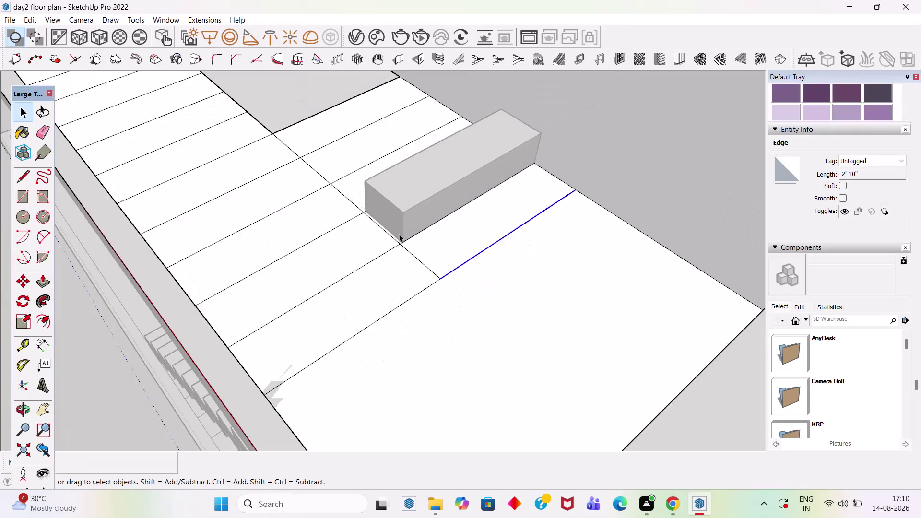
Select the whole block group sitting on the slab.
key(Escape)
click(420, 212)
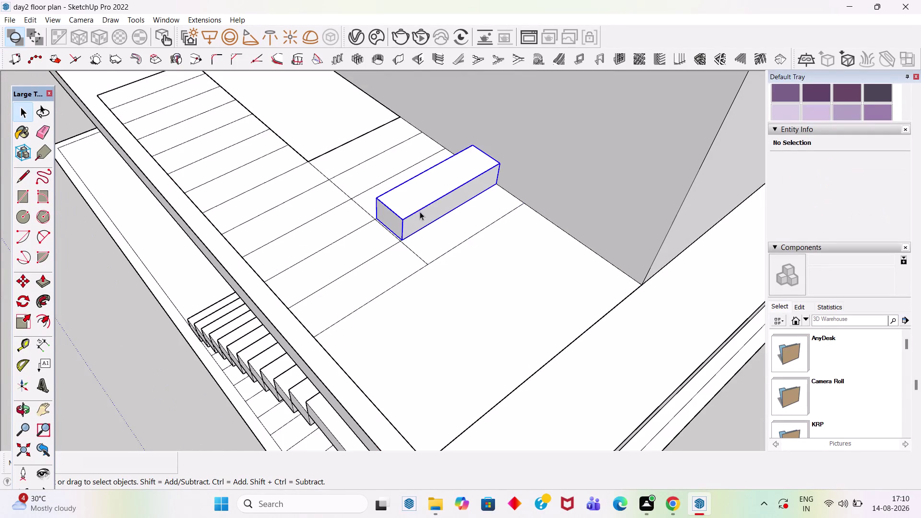
scroll(up, 3)
scroll(down, 3)
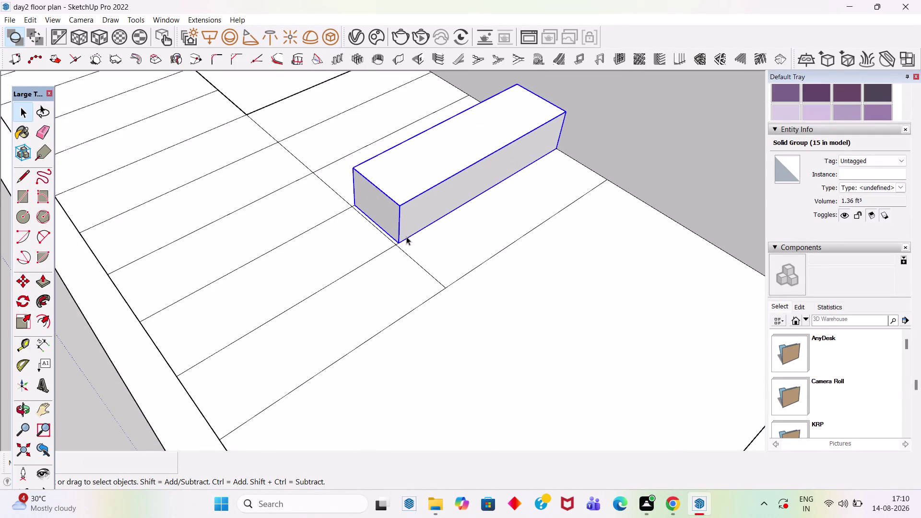
double_click(710, 99)
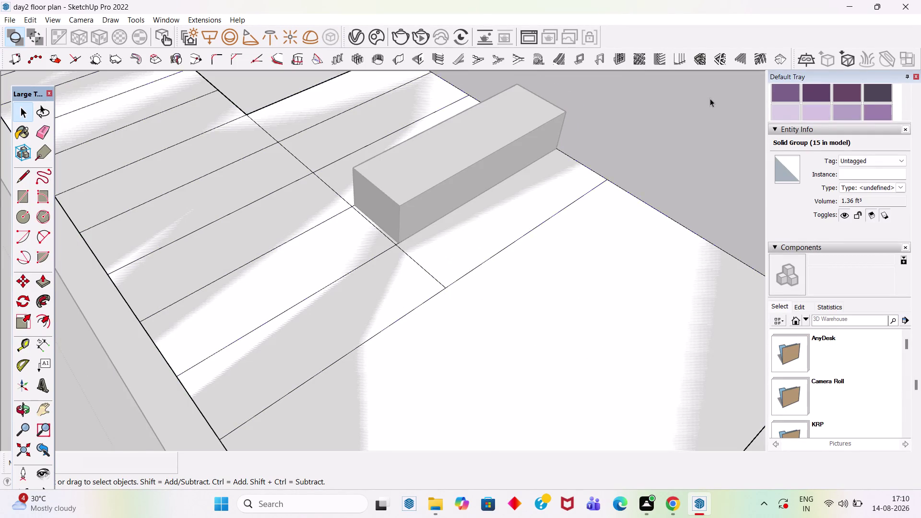
scroll(up, 3)
Draw an edge from the block's corner to the top of the stairs.
key(l)
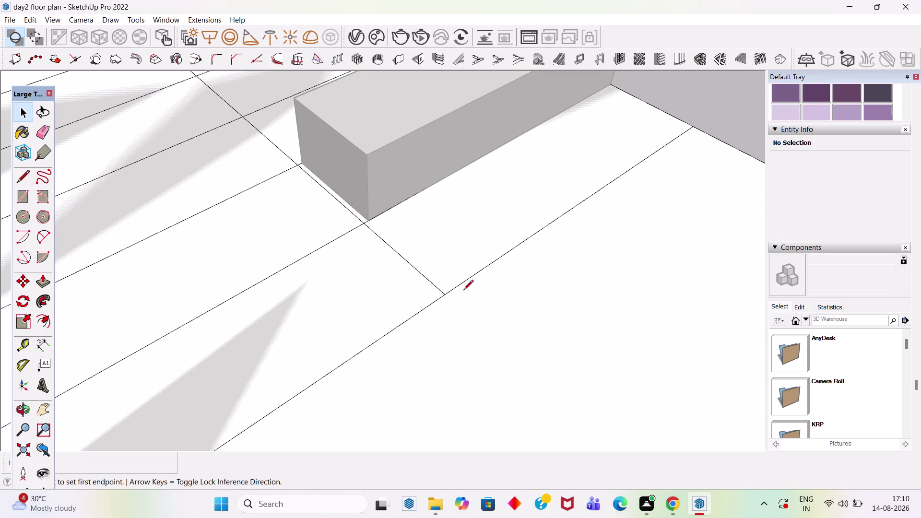
drag(370, 220, 374, 225)
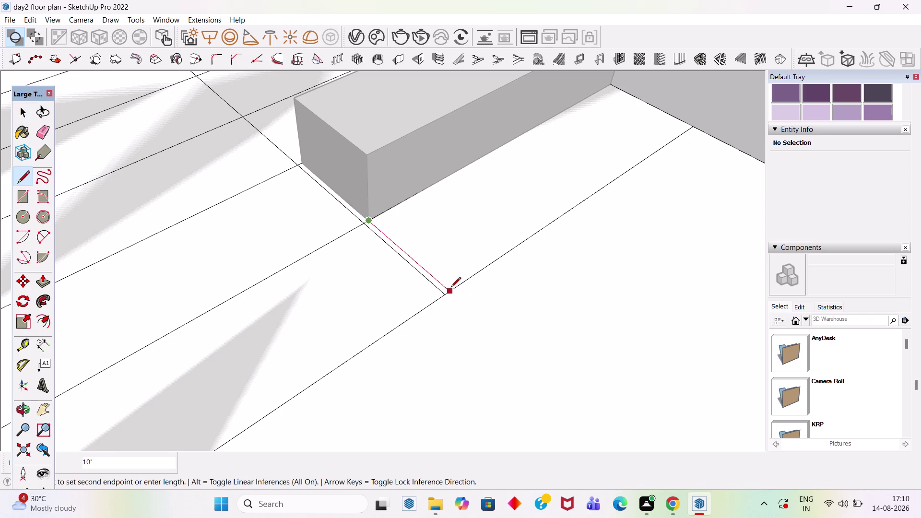
click(451, 288)
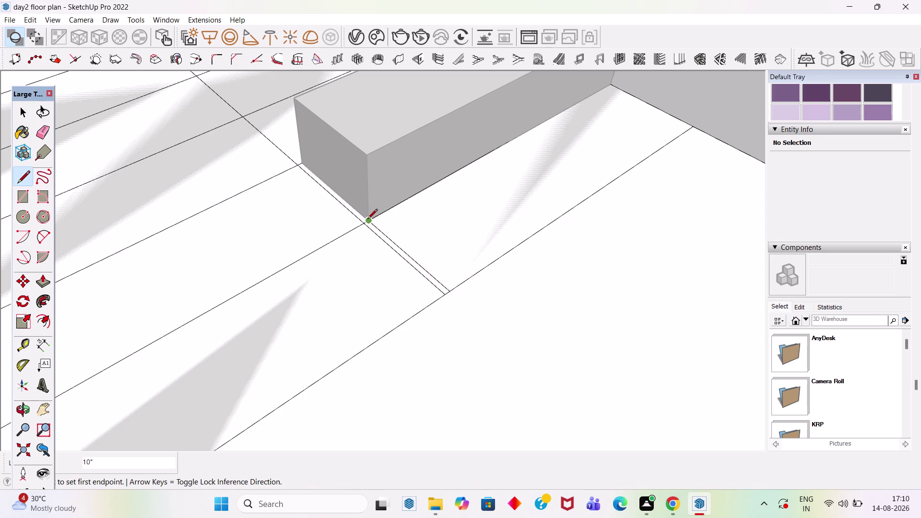
drag(368, 219, 381, 226)
scroll(down, 3)
scroll(down, 3)
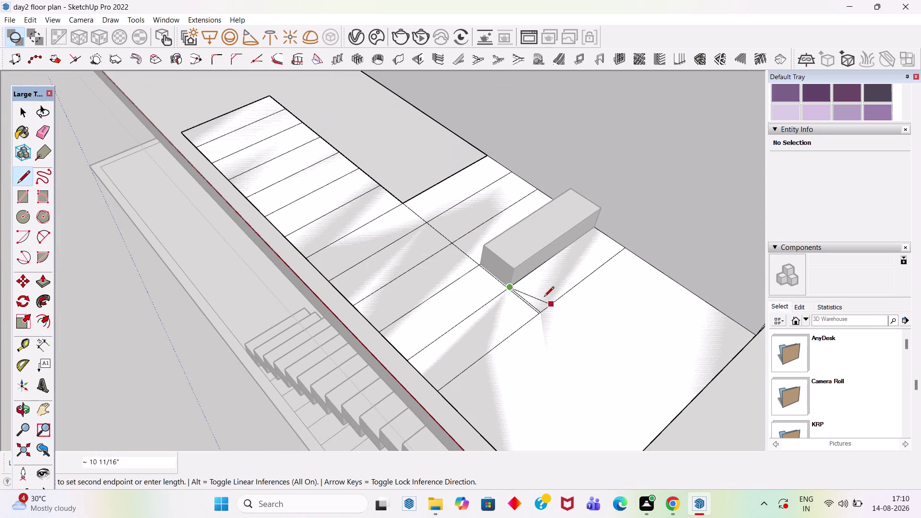
scroll(up, 3)
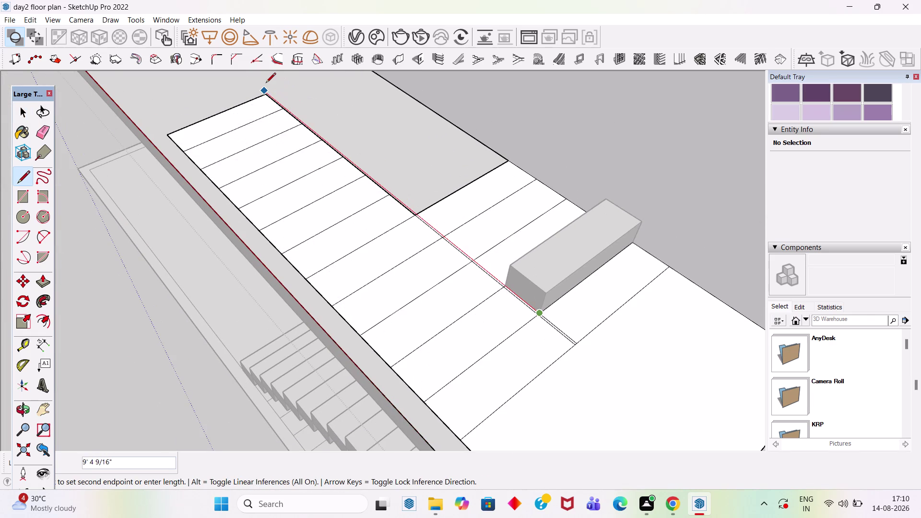
click(265, 83)
key(Escape)
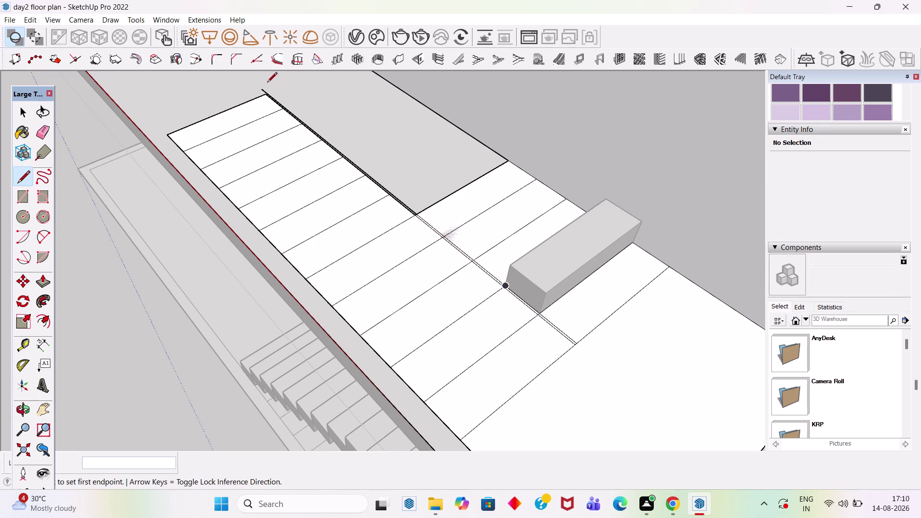
scroll(down, 3)
scroll(up, 3)
key(space)
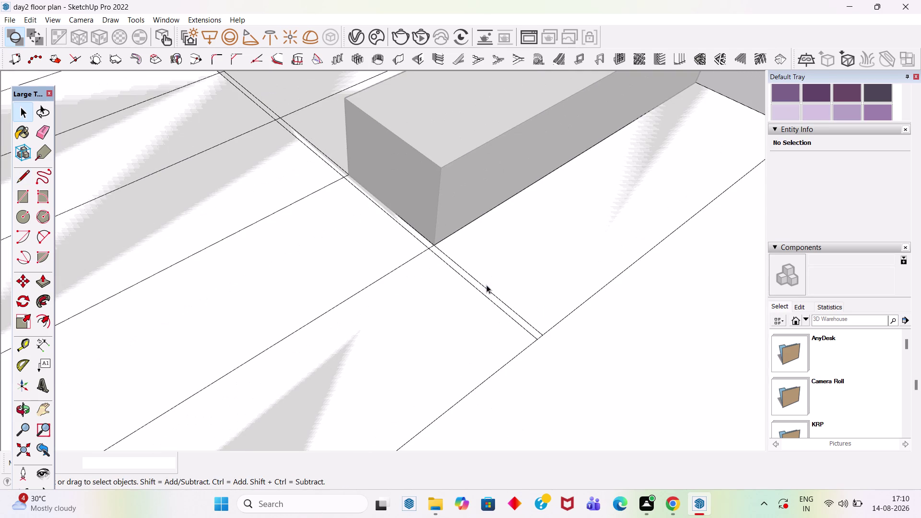
Erase the doubled edge and leftover edges around the block corner.
key(e)
click(508, 314)
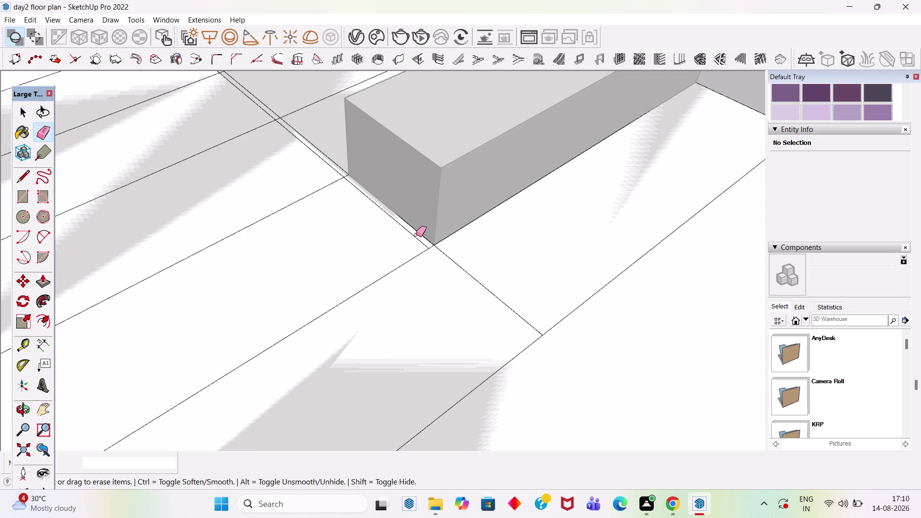
click(415, 236)
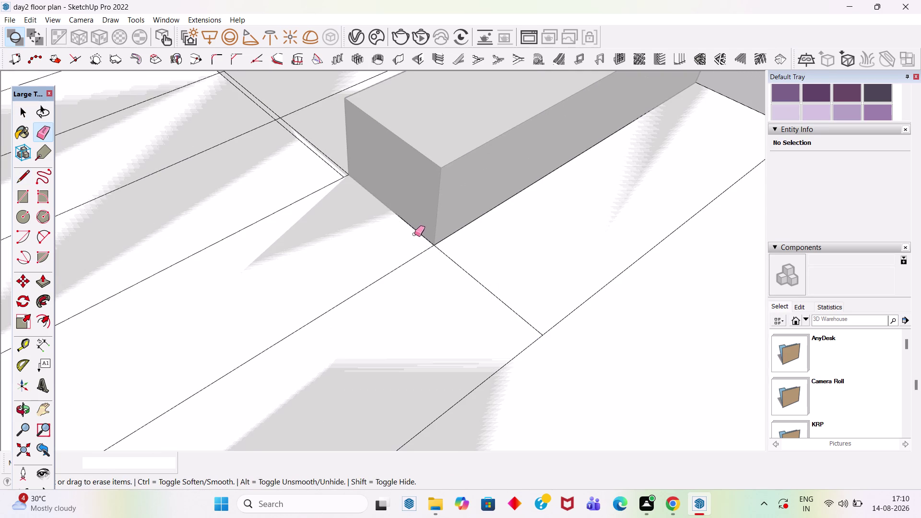
click(324, 161)
scroll(down, 3)
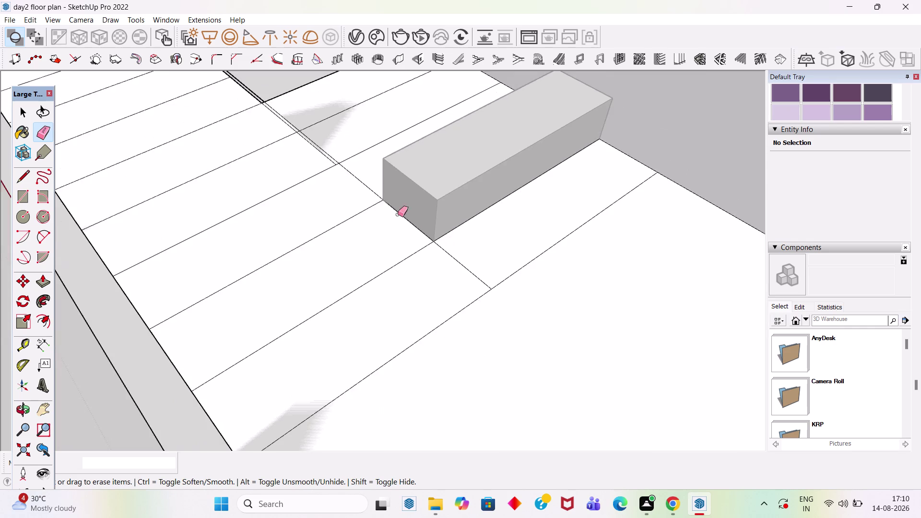
scroll(up, 3)
Erase the duplicate edge running along the stair side.
click(332, 164)
scroll(down, 3)
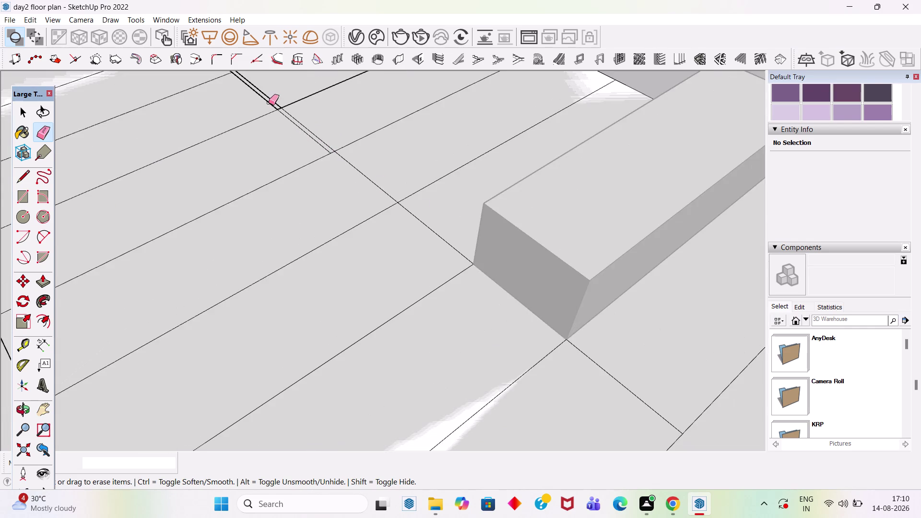
scroll(up, 3)
click(345, 164)
scroll(down, 3)
scroll(up, 3)
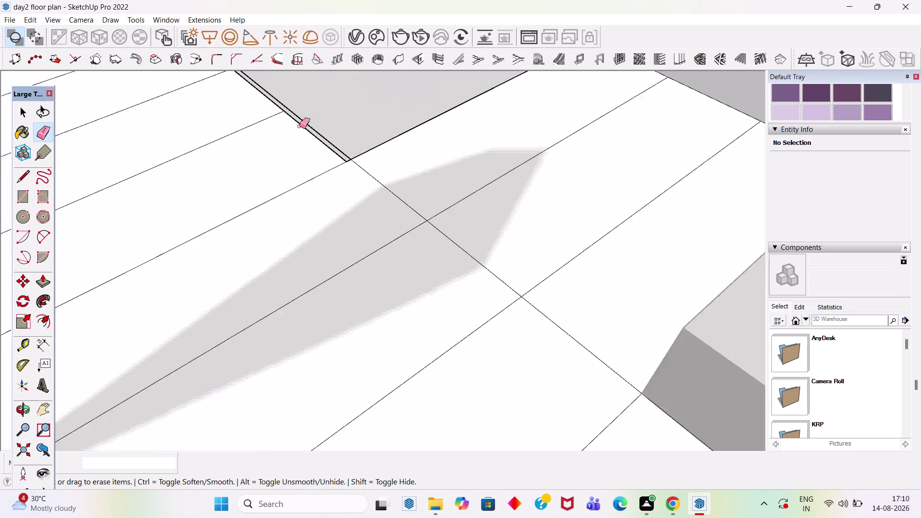
scroll(up, 3)
click(315, 136)
scroll(down, 3)
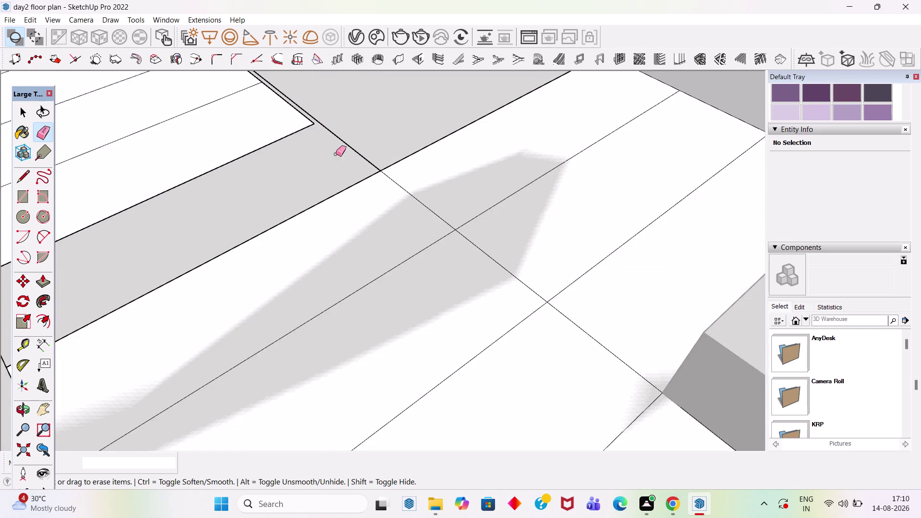
scroll(up, 3)
click(305, 112)
scroll(down, 3)
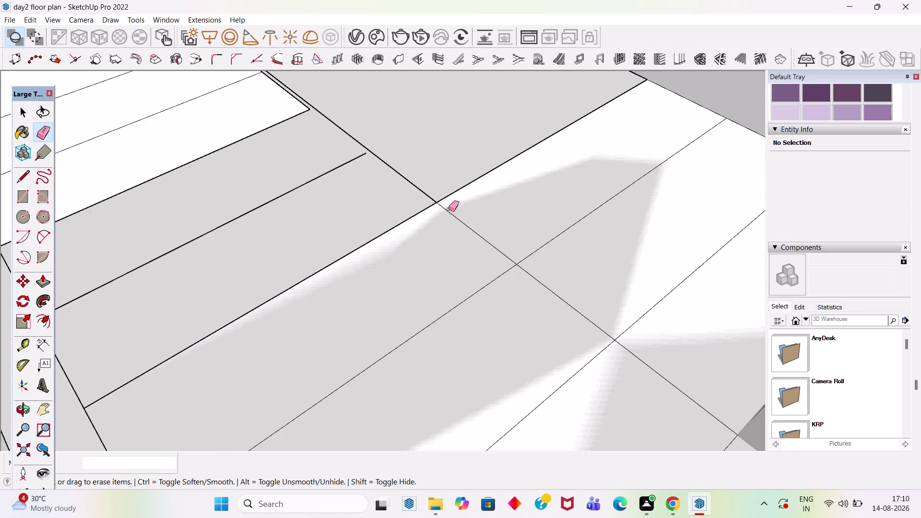
scroll(up, 3)
click(304, 98)
scroll(down, 3)
scroll(up, 3)
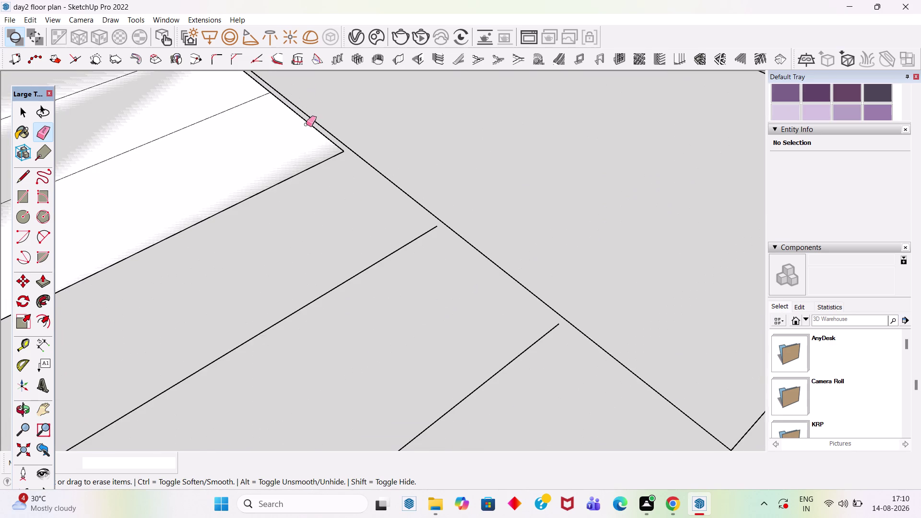
click(309, 123)
Erase the remaining short stray edges at the stair corner and top.
scroll(down, 3)
scroll(down, 3)
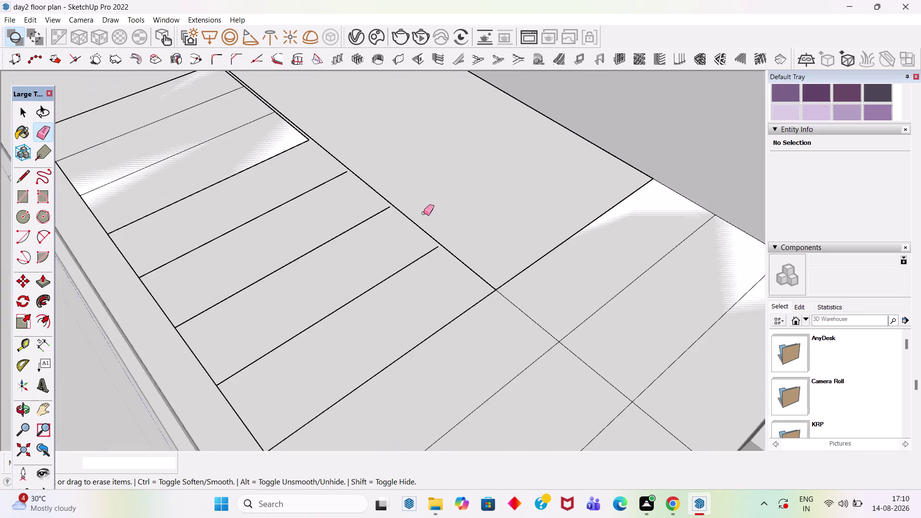
scroll(down, 3)
scroll(up, 3)
click(379, 181)
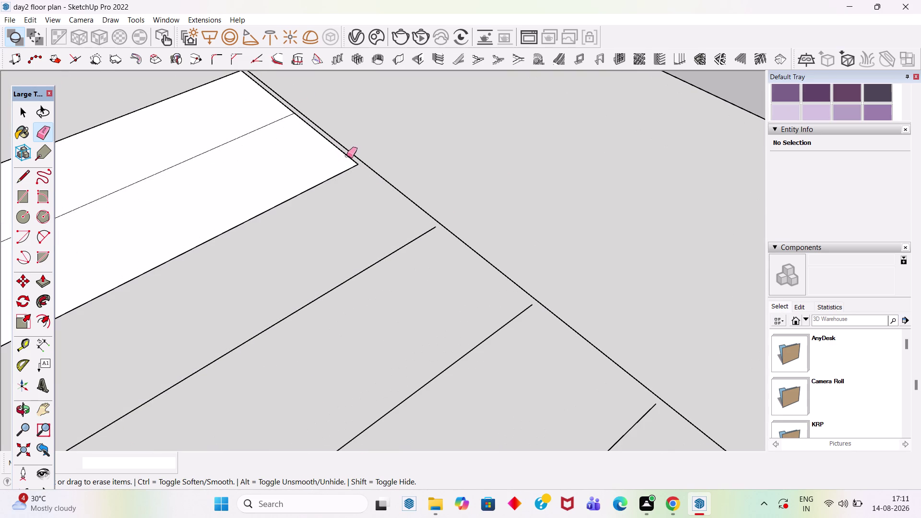
click(344, 153)
click(286, 104)
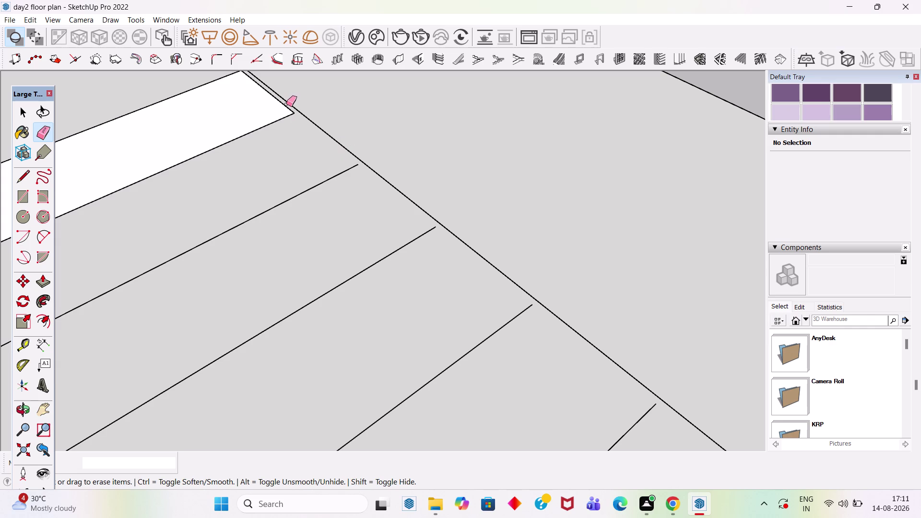
click(286, 106)
key(space)
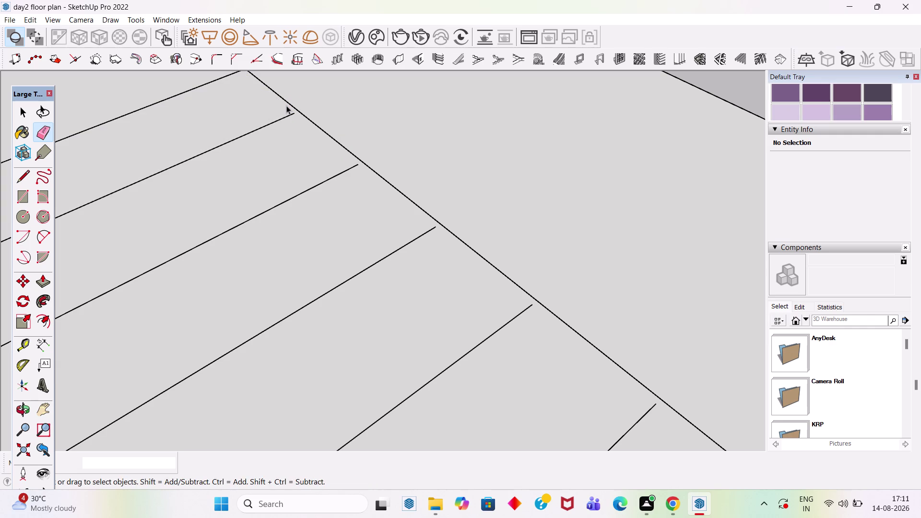
key(l)
scroll(down, 3)
Retrace short edges at three floor-line intersections on the upper slab.
scroll(up, 3)
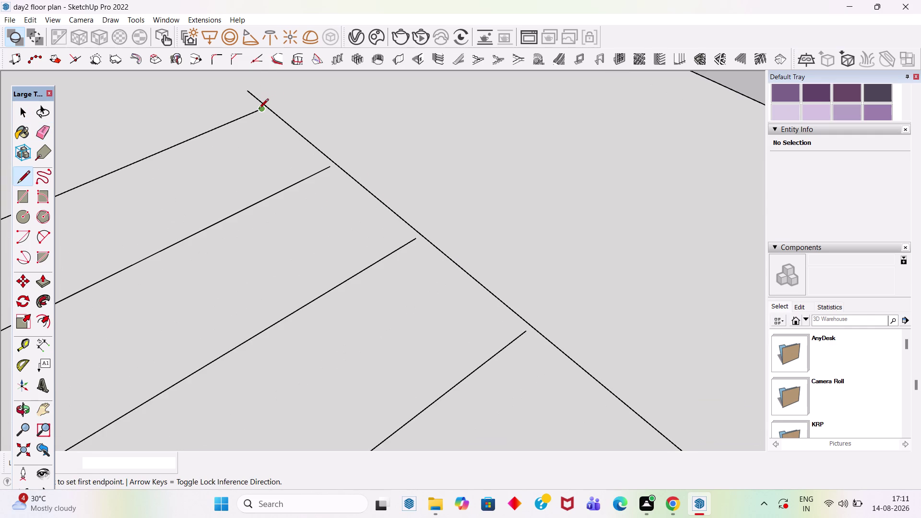
click(258, 109)
click(269, 106)
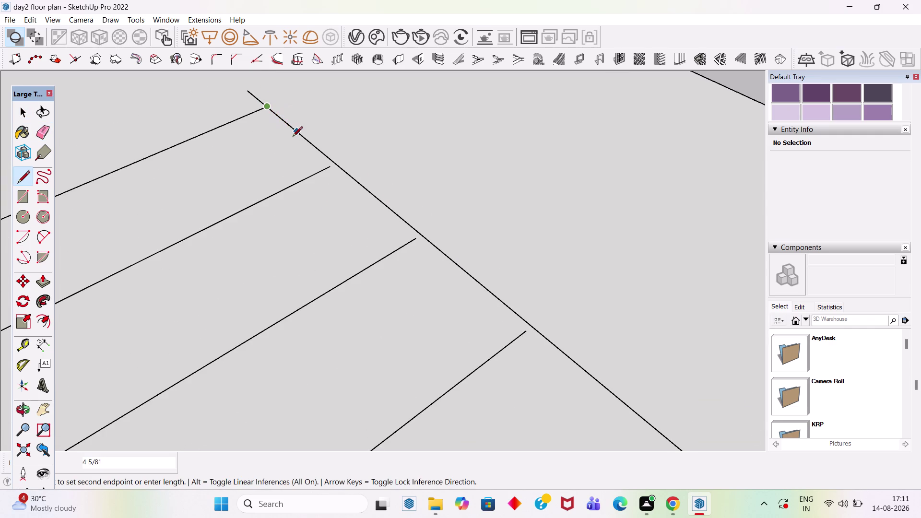
key(Escape)
scroll(up, 3)
scroll(up, 3)
click(339, 164)
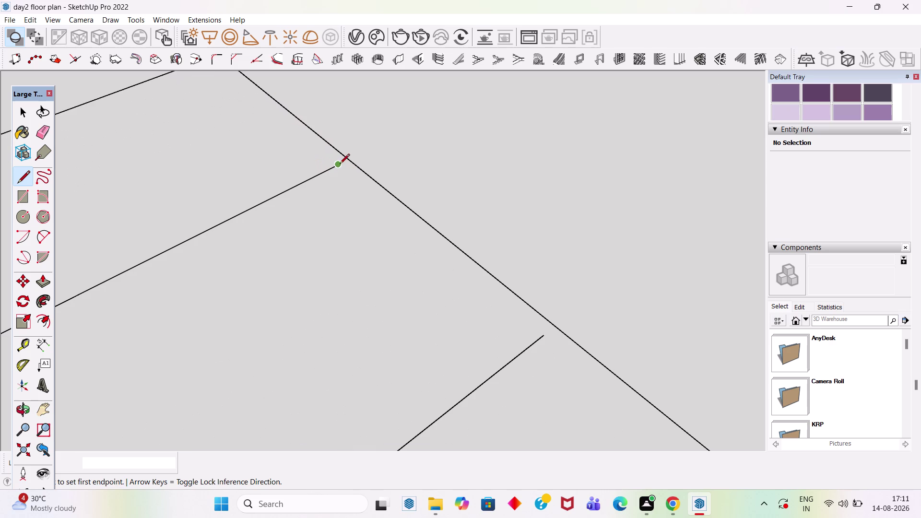
click(348, 160)
key(Escape)
scroll(down, 3)
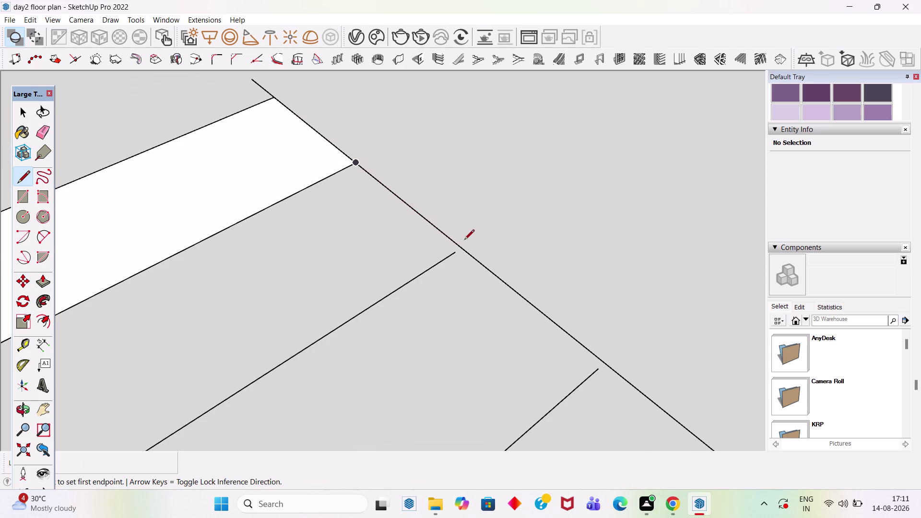
scroll(up, 3)
click(454, 254)
click(464, 246)
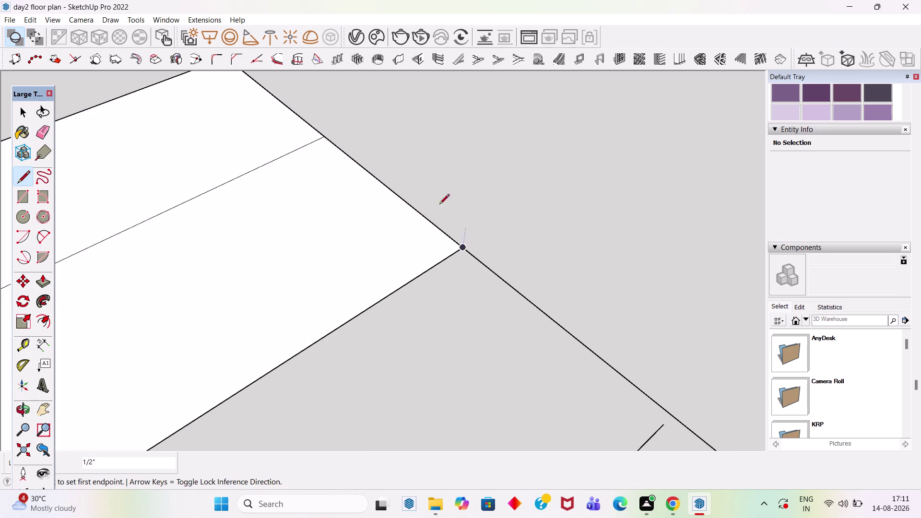
scroll(down, 3)
key(Escape)
scroll(up, 3)
Retrace short edges at the lower and stair-side intersections.
click(534, 302)
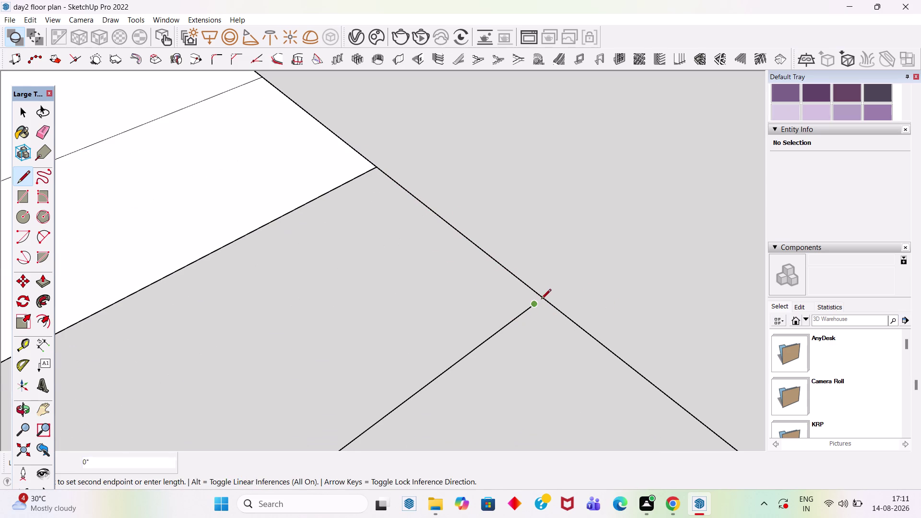
click(545, 297)
scroll(down, 3)
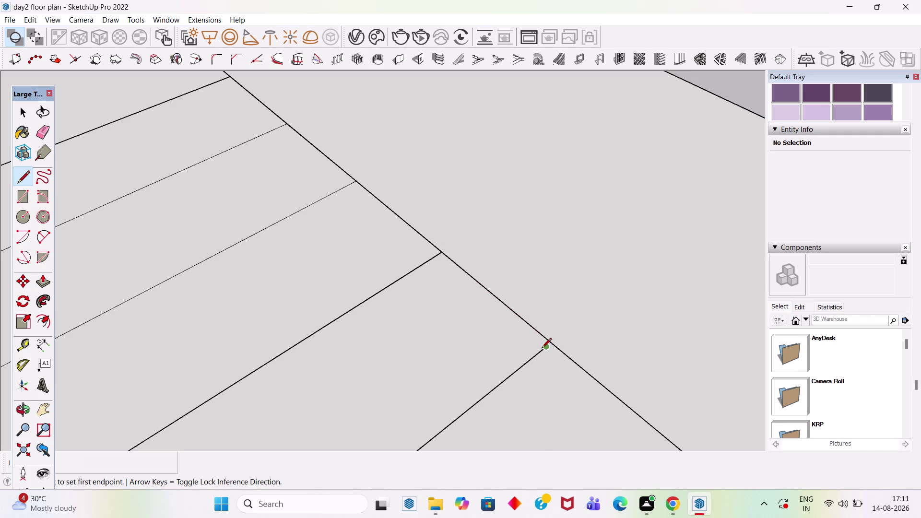
click(544, 348)
click(552, 342)
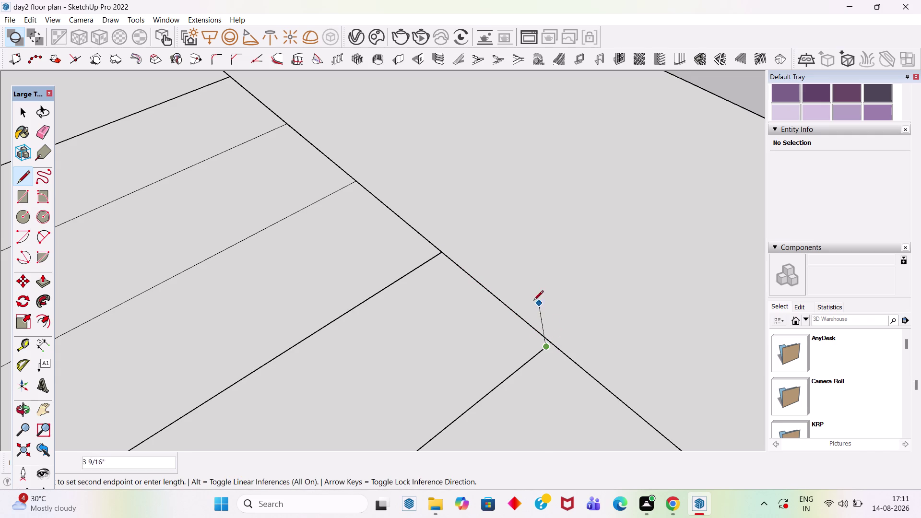
scroll(down, 3)
scroll(up, 3)
click(557, 325)
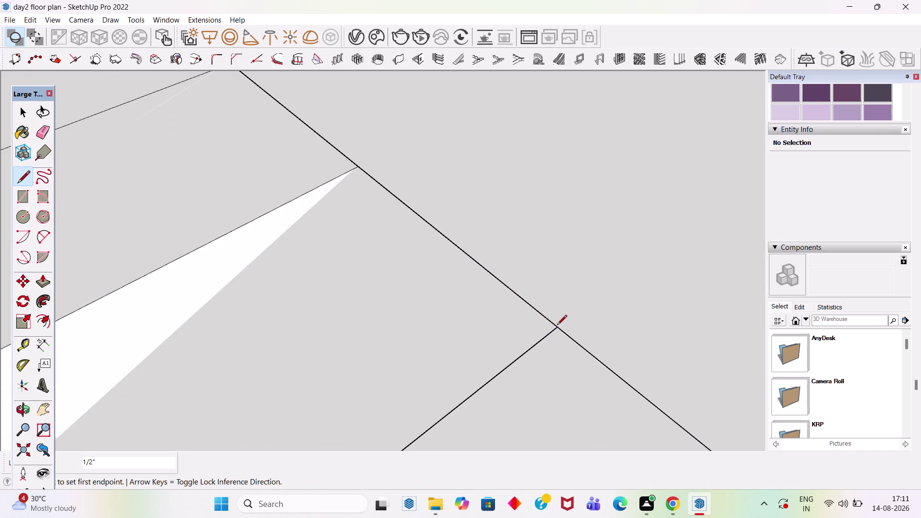
scroll(down, 3)
scroll(up, 3)
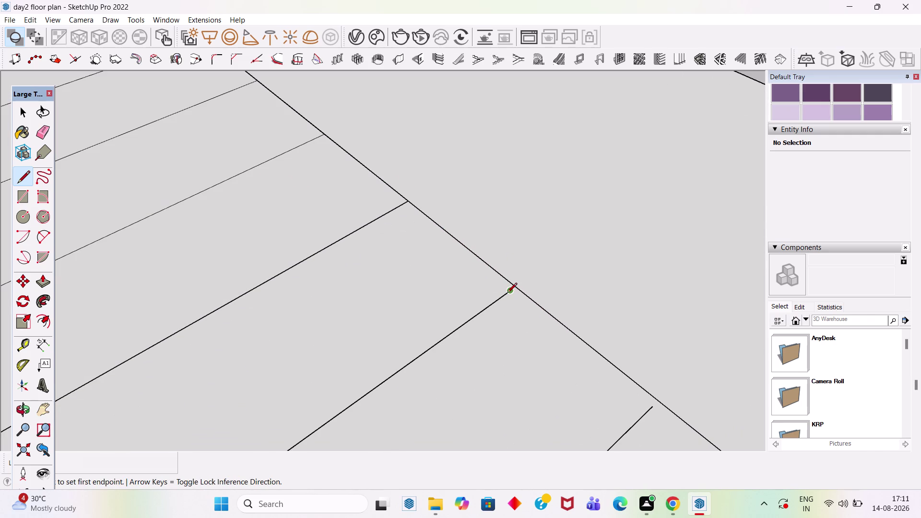
Draw the final edges along the slab boundary to complete the opening outline.
click(509, 291)
scroll(up, 3)
click(514, 285)
scroll(down, 3)
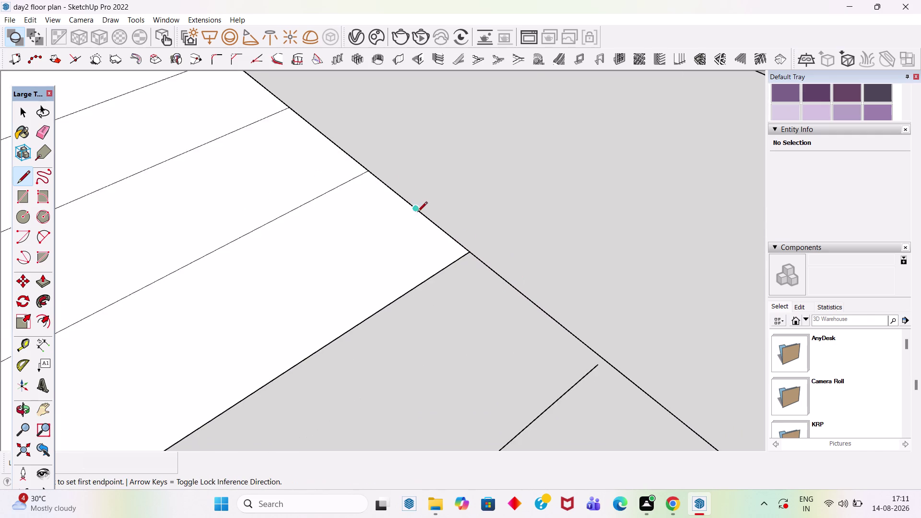
scroll(down, 3)
scroll(up, 3)
scroll(up, 3)
click(519, 288)
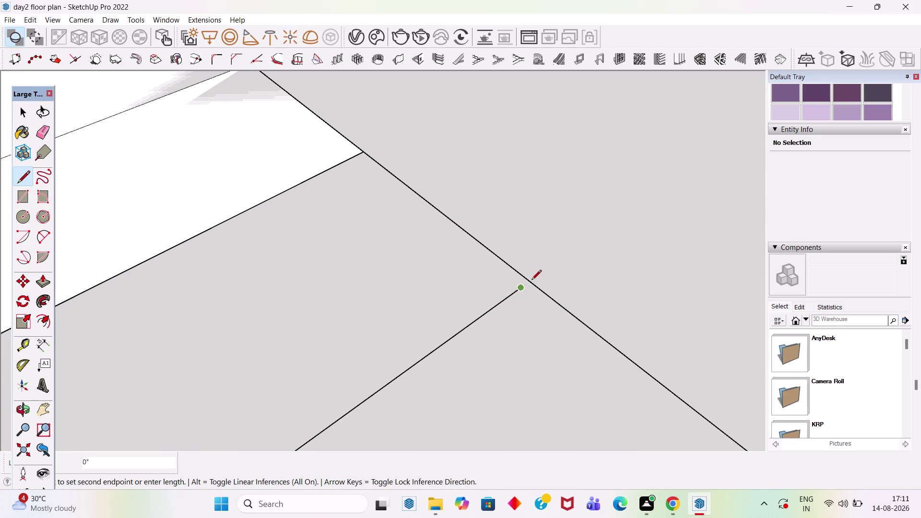
click(530, 280)
scroll(down, 3)
key(Escape)
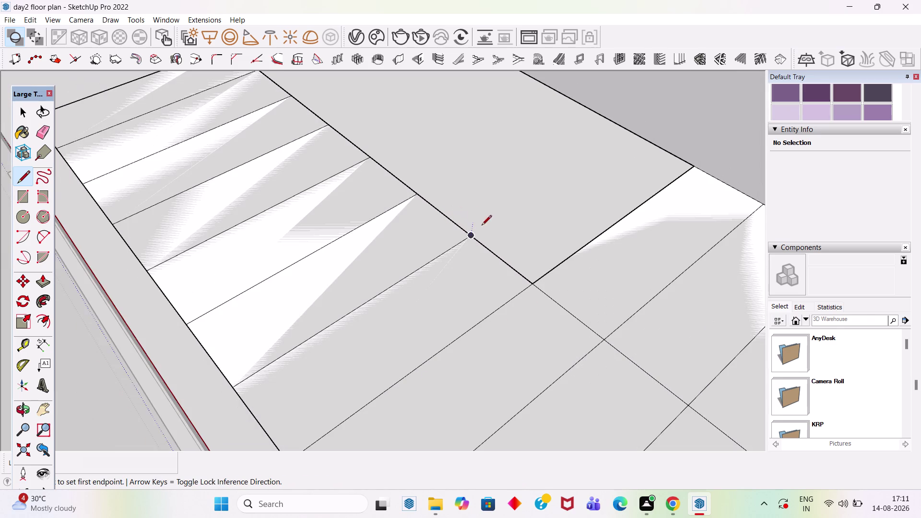
key(Escape)
scroll(down, 3)
key(Escape)
key(Escape)
key(Escape)
key(Escape)
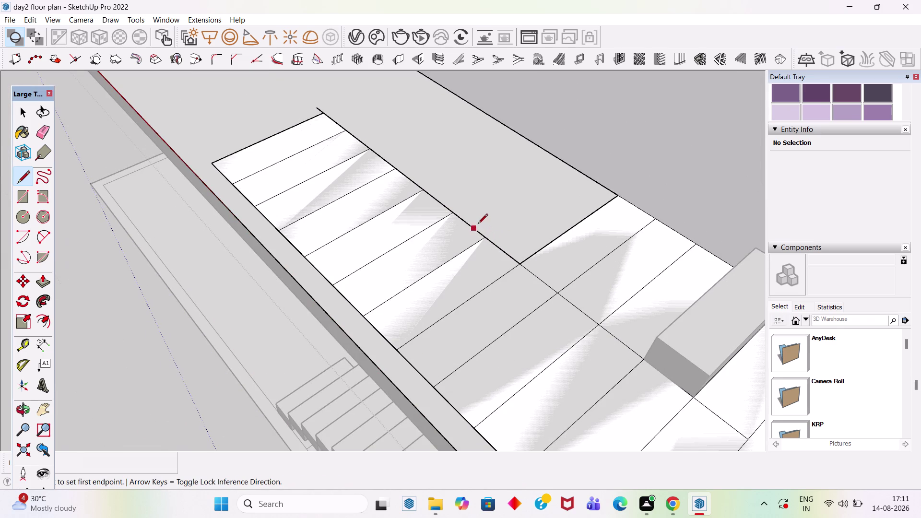
key(e)
scroll(up, 3)
Erase the stray edge at the upper slab's corner beside the stair opening.
click(318, 120)
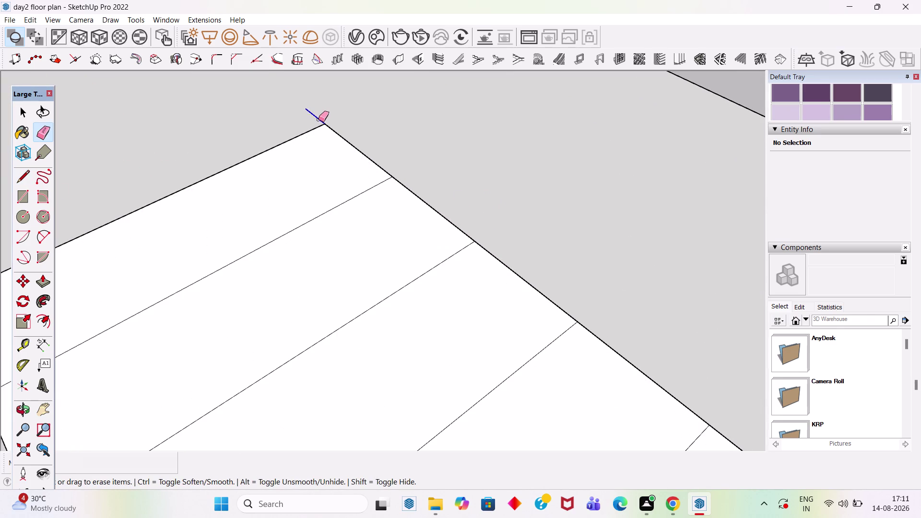
scroll(down, 3)
key(space)
scroll(up, 3)
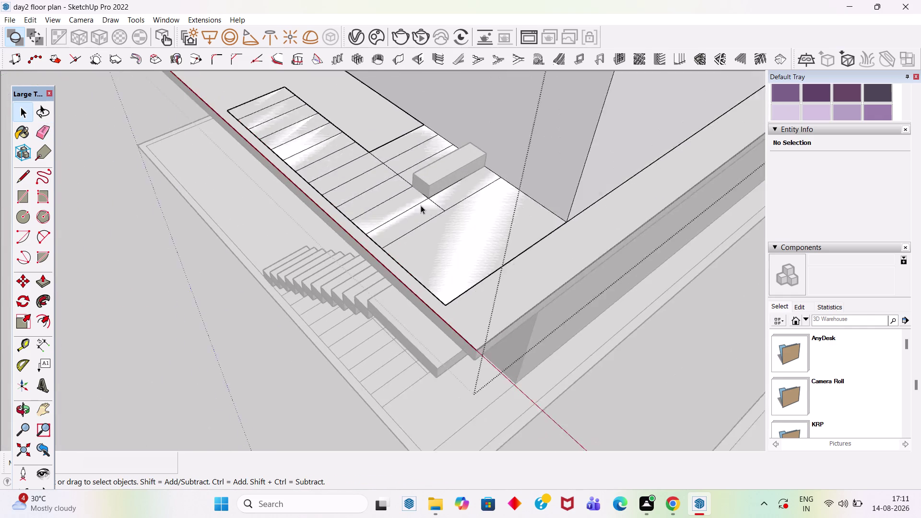
scroll(up, 3)
scroll(down, 3)
scroll(down, 3)
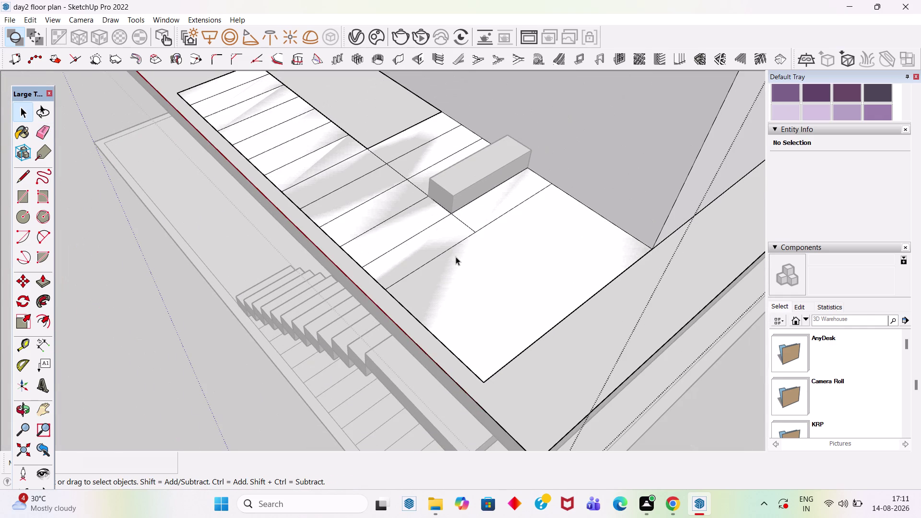
key(space)
scroll(down, 3)
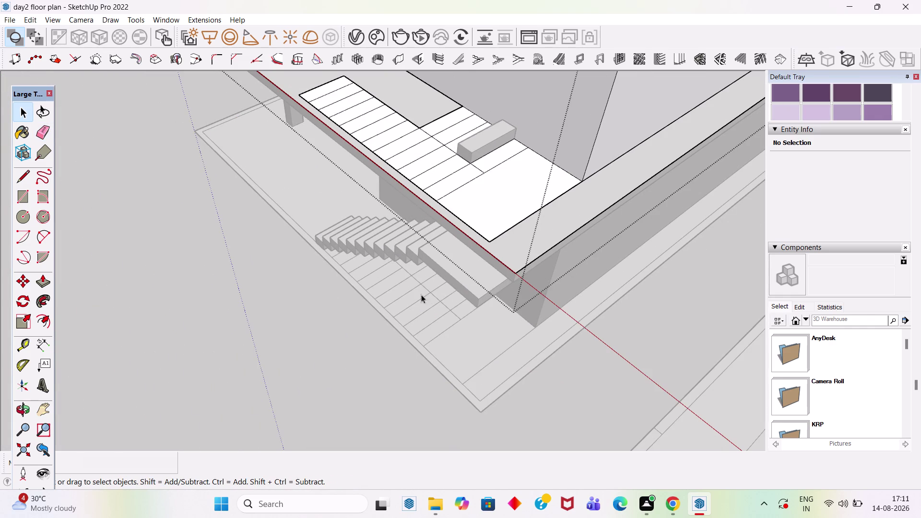
click(270, 281)
scroll(down, 3)
Orbit out to view the whole house from the side.
middle_drag(374, 261, 468, 163)
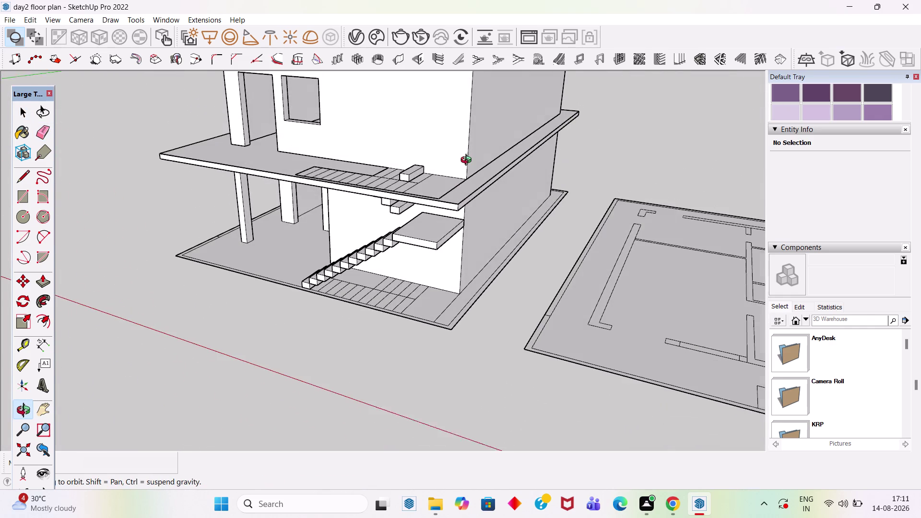
middle_drag(468, 163, 467, 166)
scroll(up, 3)
scroll(up, 3)
scroll(down, 3)
Orbit and zoom toward the staircase beneath the upper slab.
middle_drag(426, 154, 473, 217)
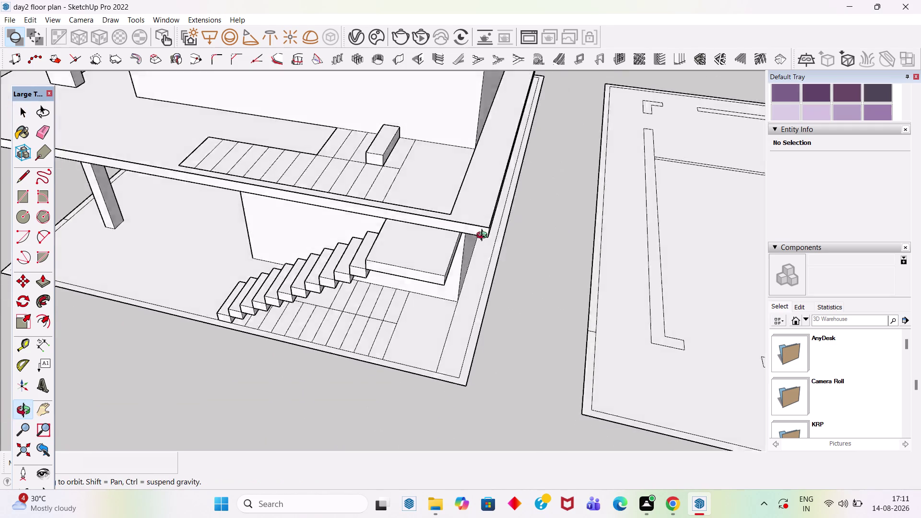
middle_drag(473, 218, 522, 309)
scroll(up, 3)
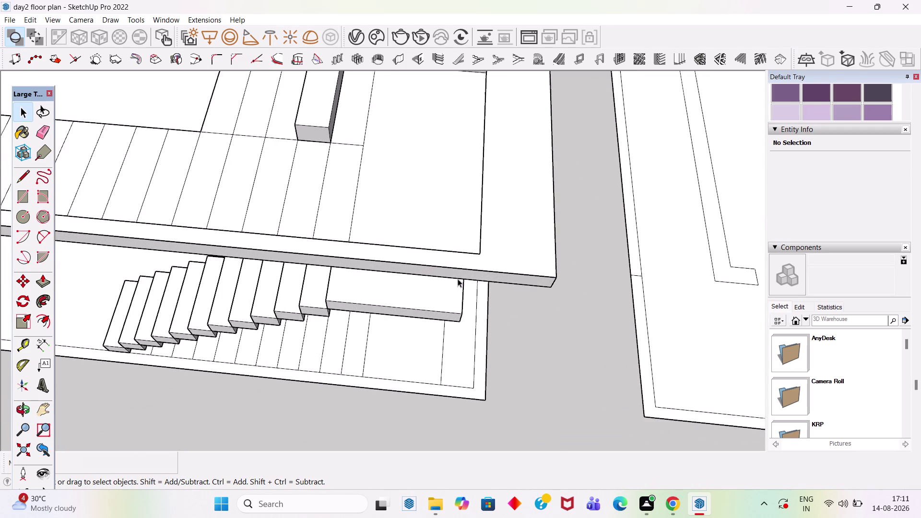
scroll(up, 3)
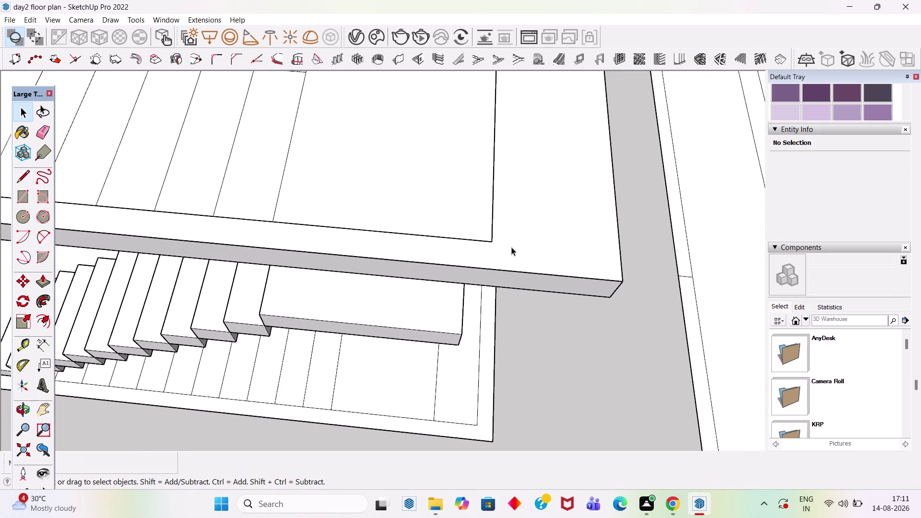
scroll(down, 3)
scroll(down, 3)
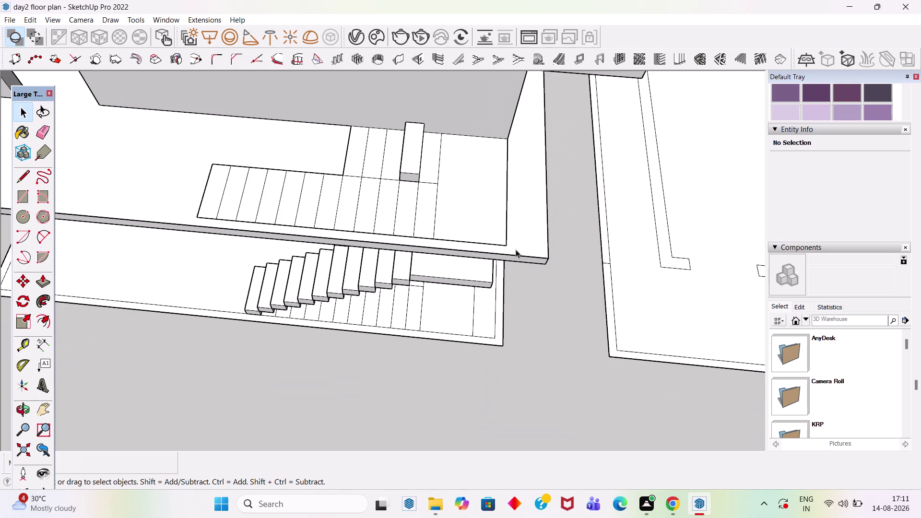
scroll(up, 3)
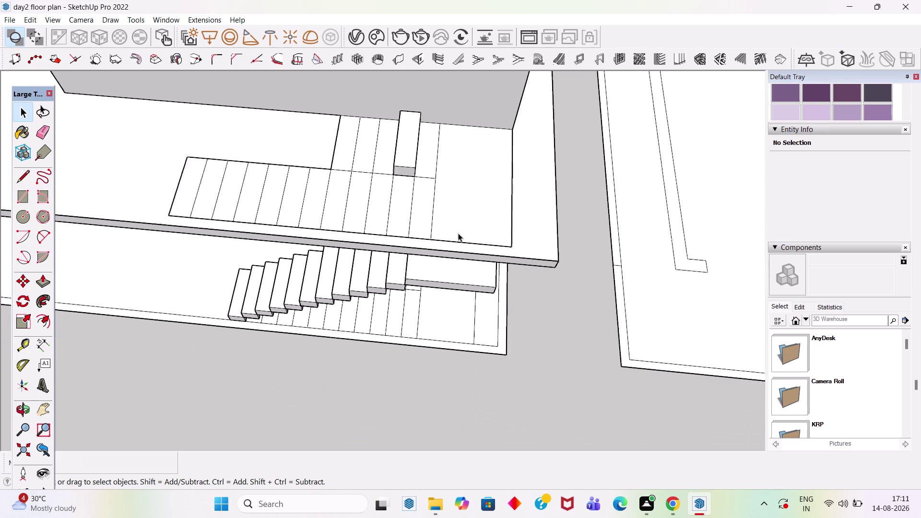
scroll(up, 3)
scroll(down, 3)
Open the upper slab group, select its top face and delete it.
middle_drag(477, 239, 381, 95)
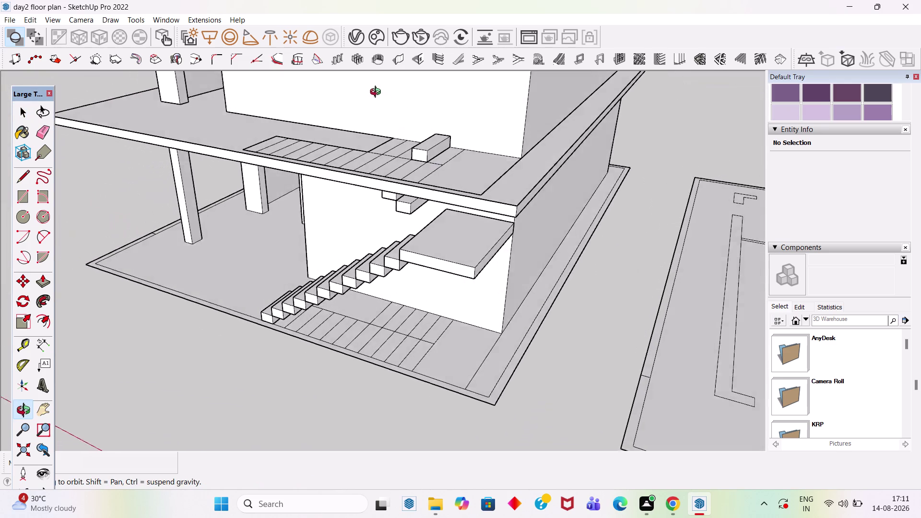
middle_drag(381, 95, 381, 142)
scroll(up, 3)
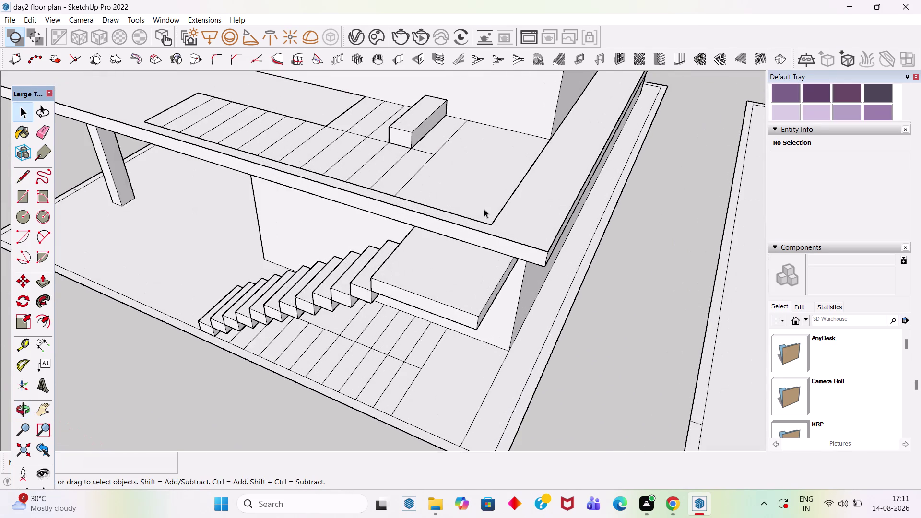
double_click(484, 209)
click(482, 208)
click(486, 205)
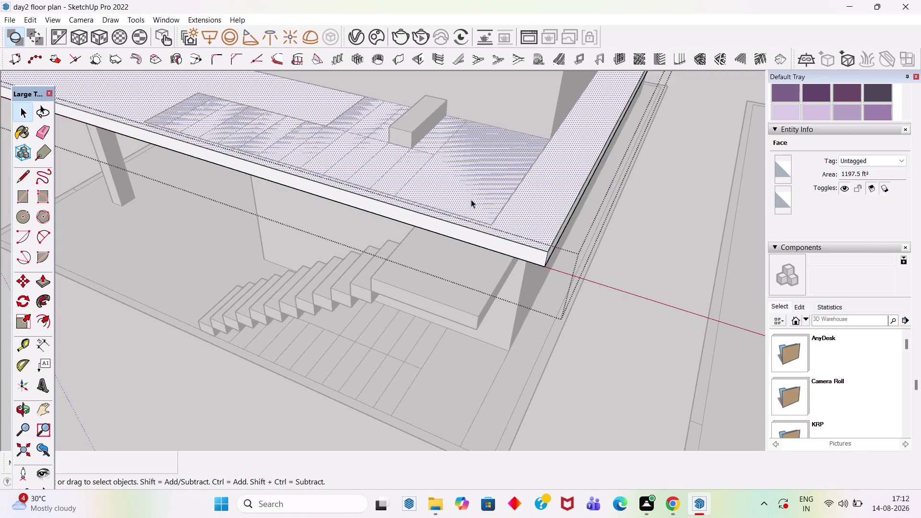
click(472, 181)
scroll(down, 3)
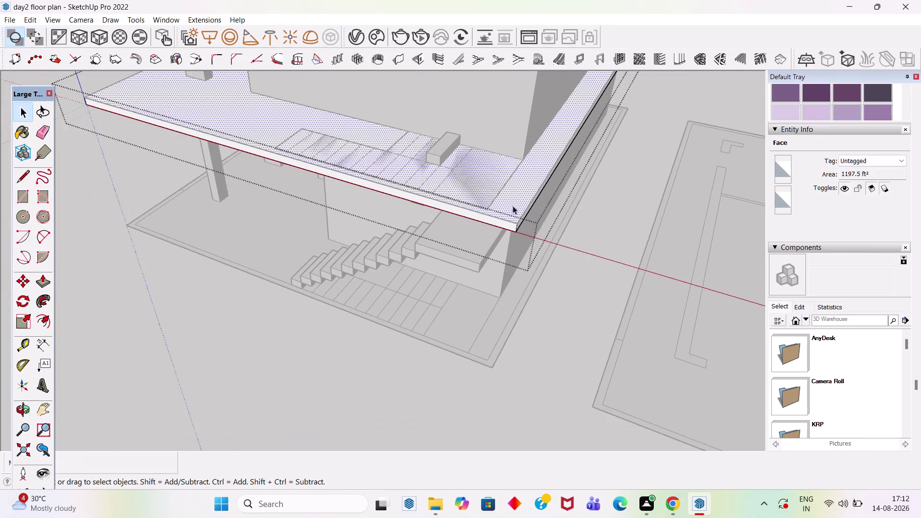
middle_drag(515, 208, 504, 223)
key(Delete)
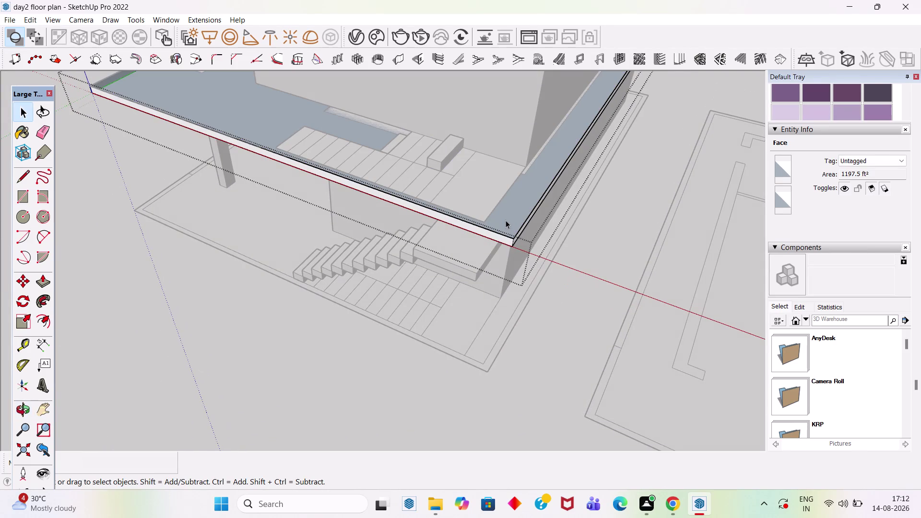
Undo the deletion and select the small slab face above the stairs.
middle_drag(502, 221, 469, 99)
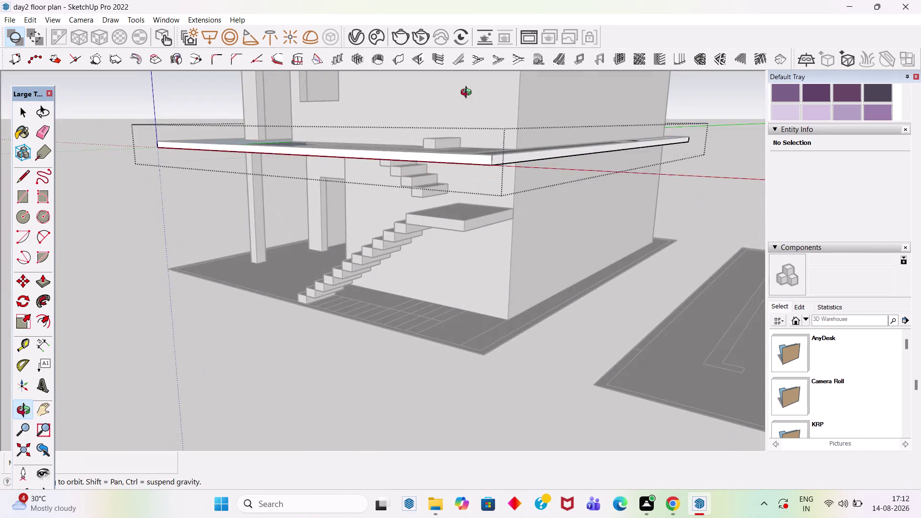
middle_drag(470, 99, 451, 133)
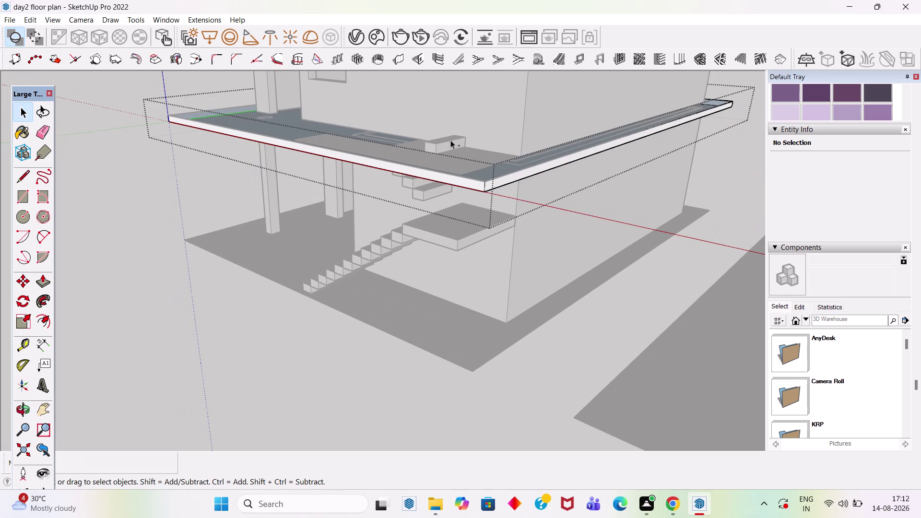
key(ctrl+z)
double_click(507, 134)
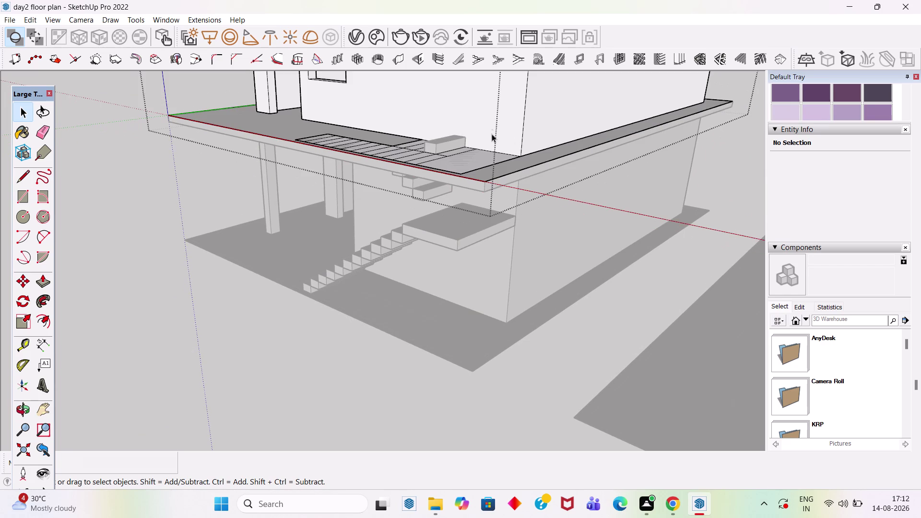
click(481, 171)
click(478, 163)
middle_drag(480, 130, 487, 202)
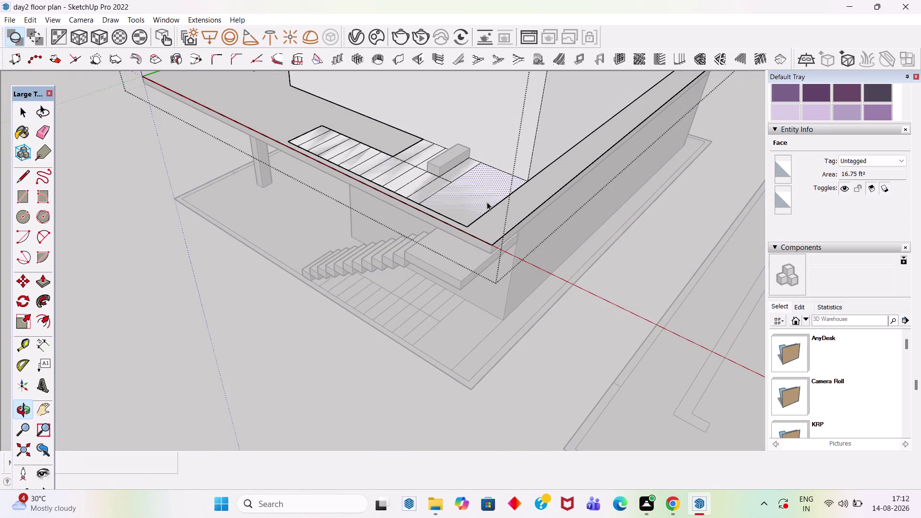
Push the small face down through the slab and check the opening.
key(p)
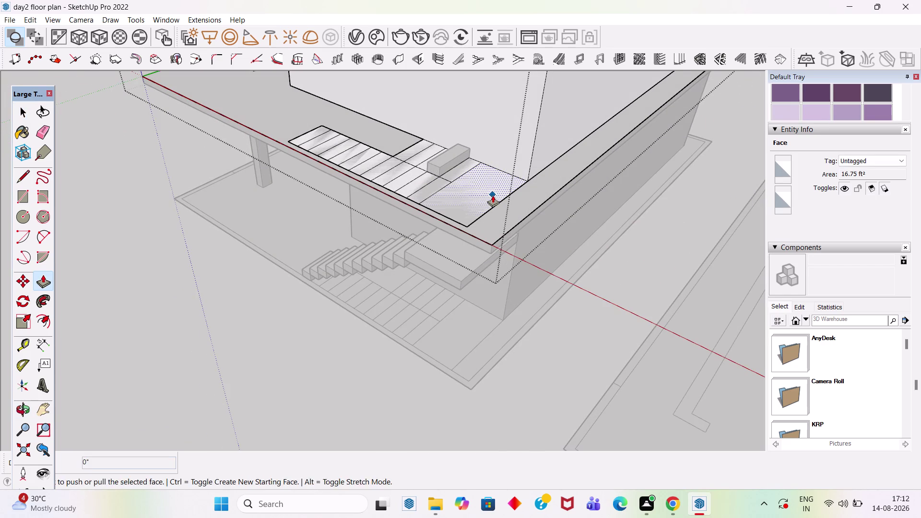
click(491, 195)
key(Escape)
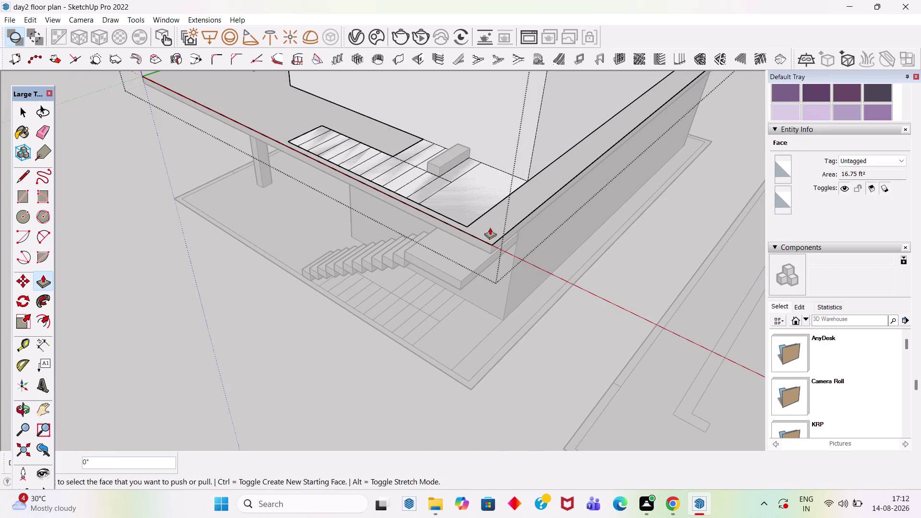
key(space)
scroll(up, 3)
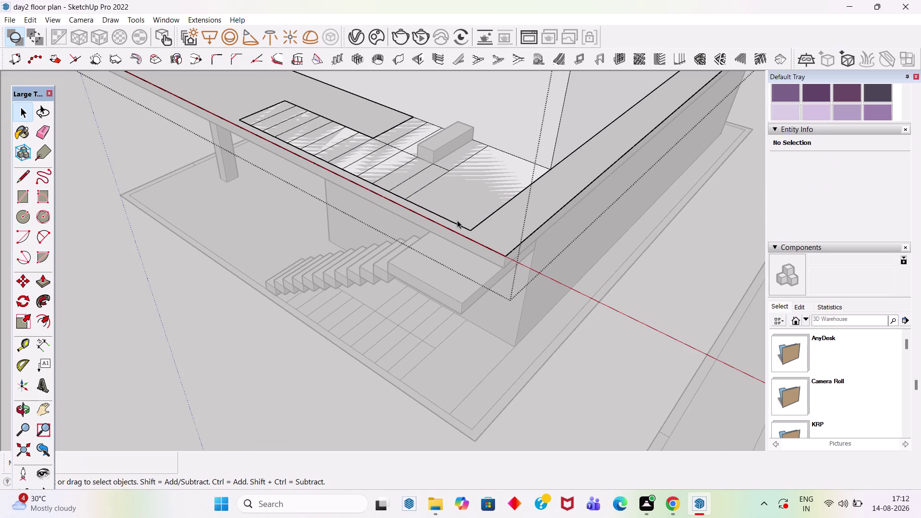
middle_drag(458, 220, 512, 173)
scroll(up, 3)
scroll(up, 3)
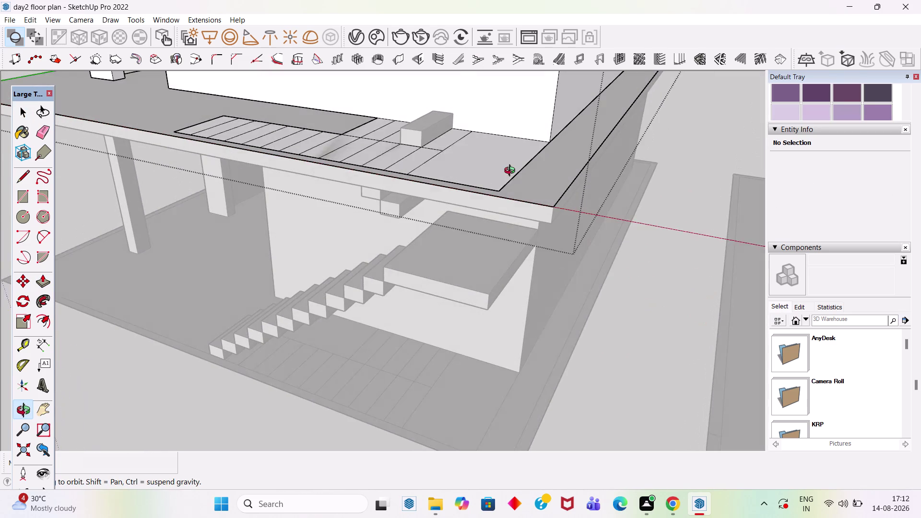
middle_drag(512, 173, 512, 168)
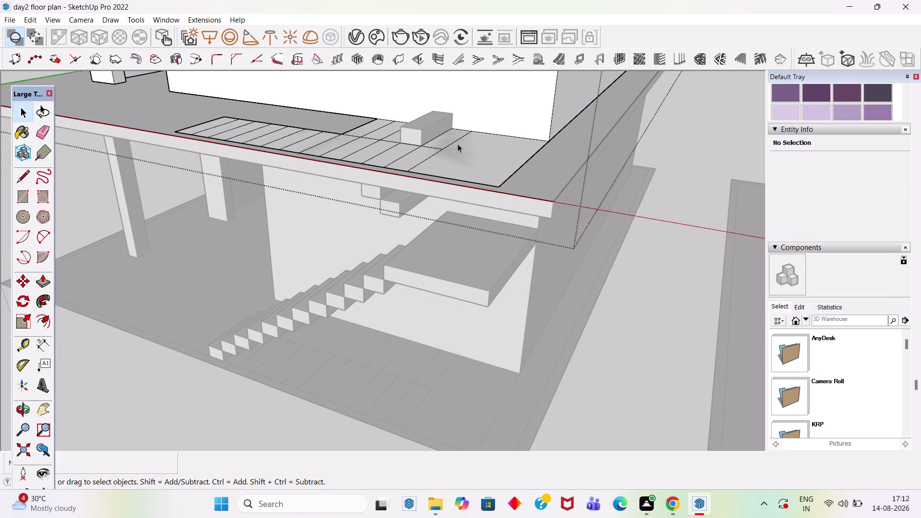
Reopen the upper slab and look down onto the area above the stairs.
middle_drag(457, 143, 458, 264)
scroll(up, 3)
scroll(down, 3)
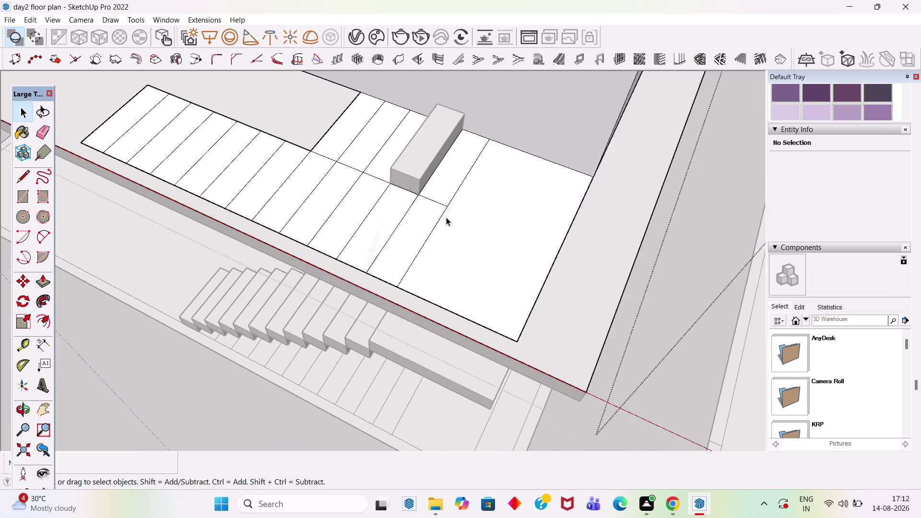
scroll(down, 3)
click(555, 260)
middle_drag(623, 272, 598, 152)
click(670, 292)
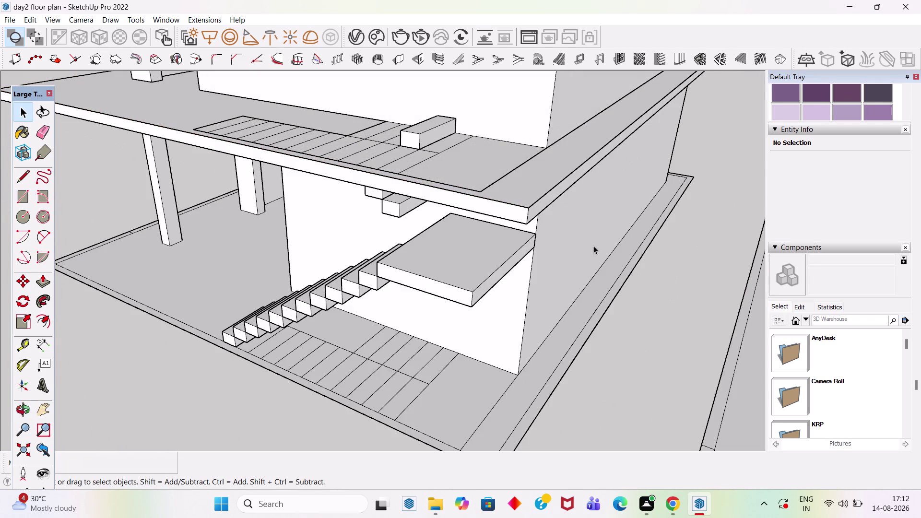
double_click(523, 203)
scroll(up, 3)
click(476, 193)
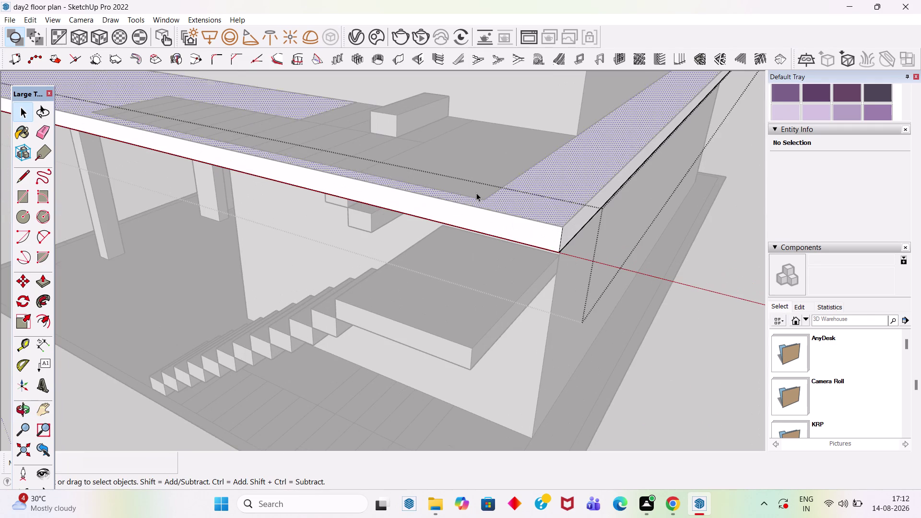
middle_drag(511, 139, 506, 244)
scroll(up, 3)
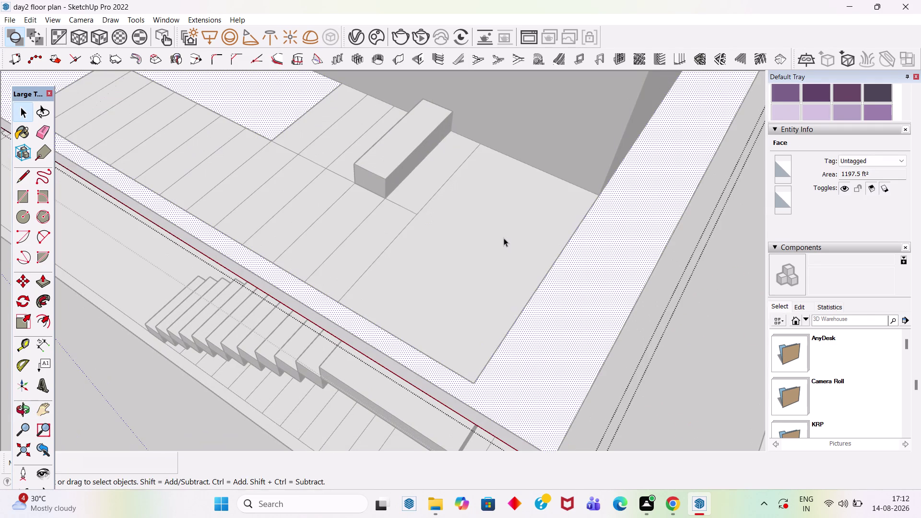
Draw a rectangle from the slab corner marking the opening and select it.
key(r)
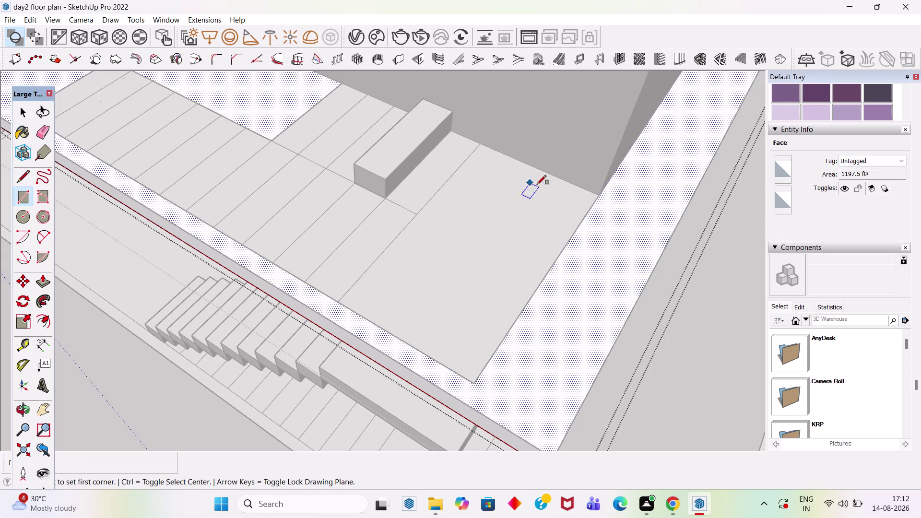
click(601, 195)
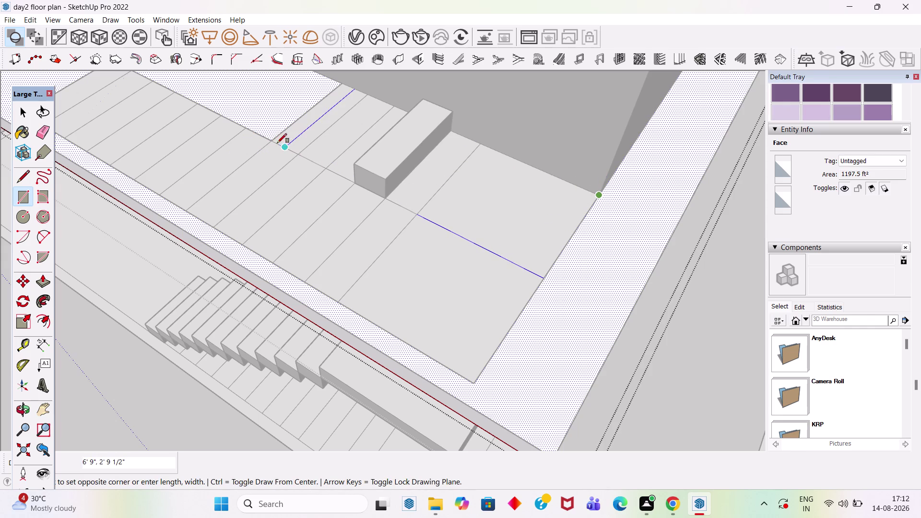
click(272, 139)
key(space)
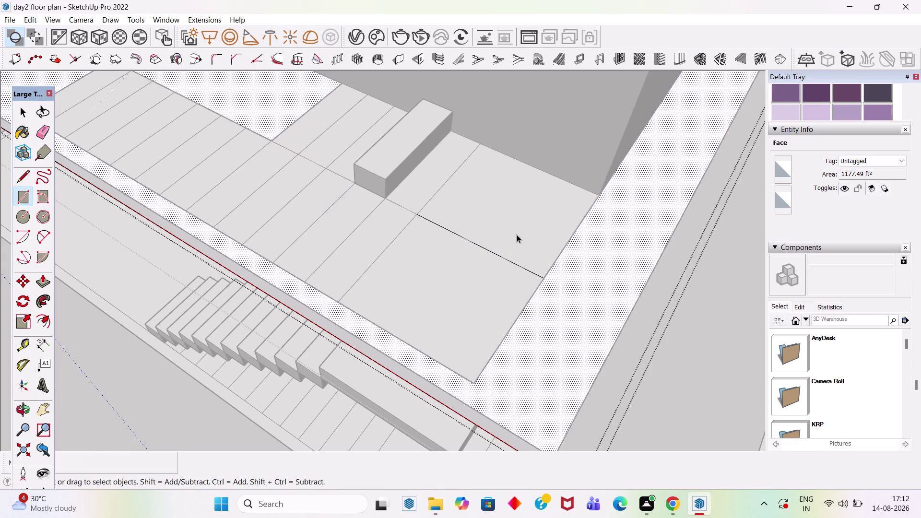
click(516, 235)
Try pushing the rectangle down into the slab, then undo both attempts.
middle_drag(552, 241, 536, 173)
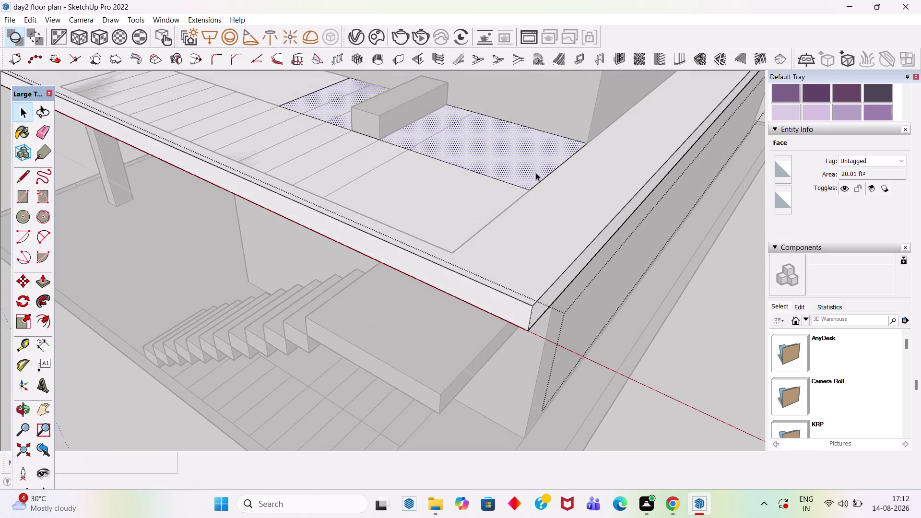
key(p)
click(527, 166)
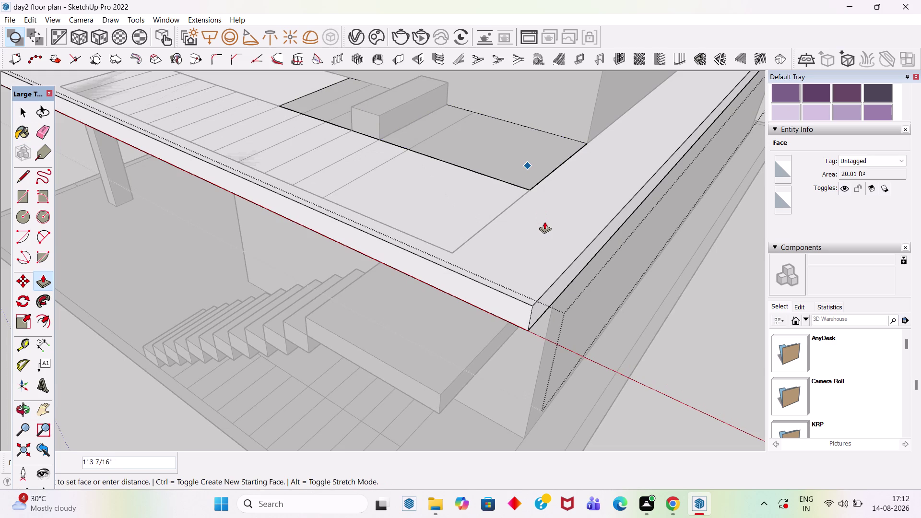
click(544, 221)
click(527, 164)
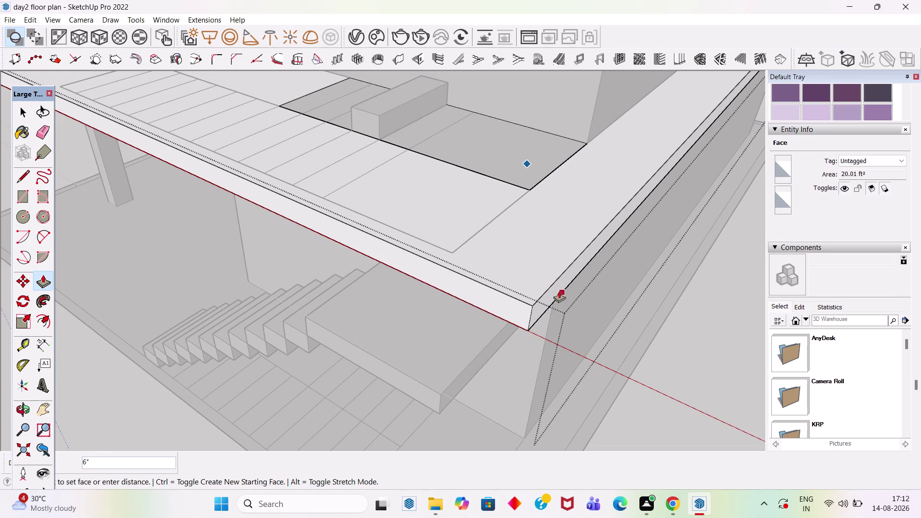
click(561, 291)
middle_drag(539, 267, 579, 117)
key(ctrl+z)
key(ctrl+z)
Push the rectangle 6 inches down to the slab underside.
middle_drag(503, 129, 451, 264)
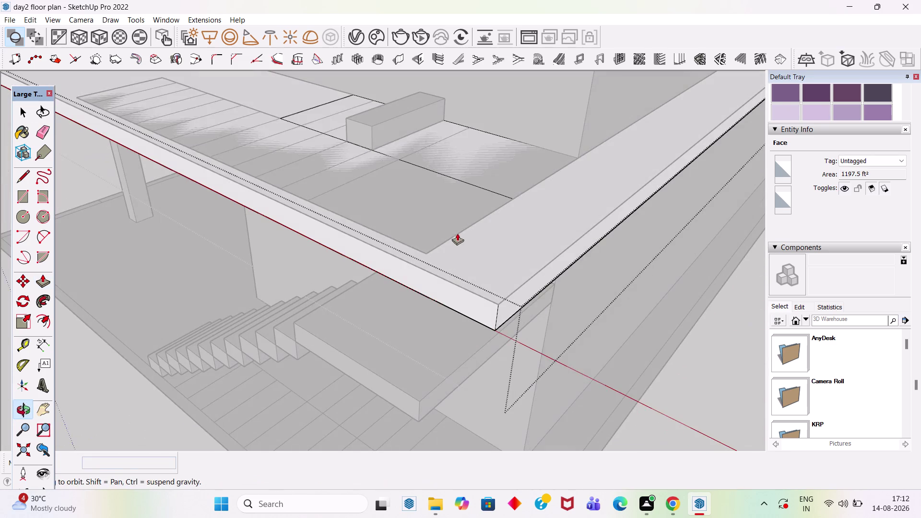
click(510, 177)
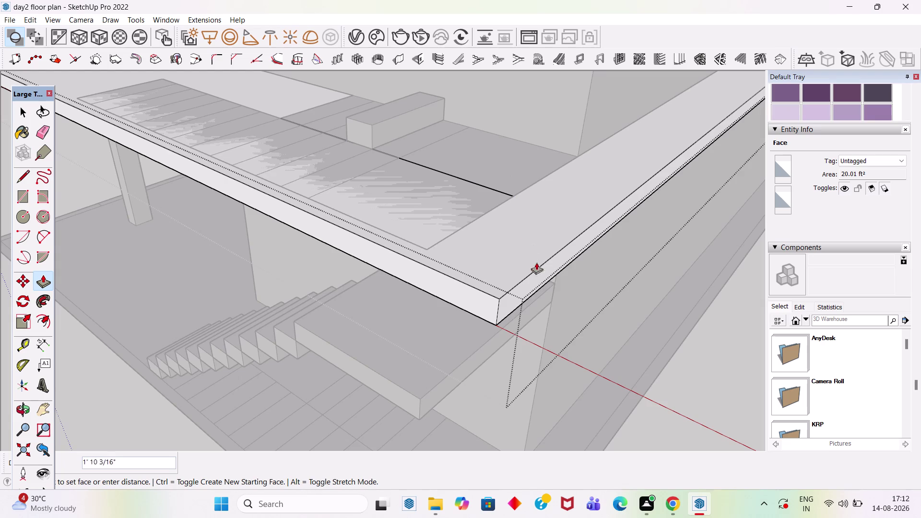
scroll(up, 3)
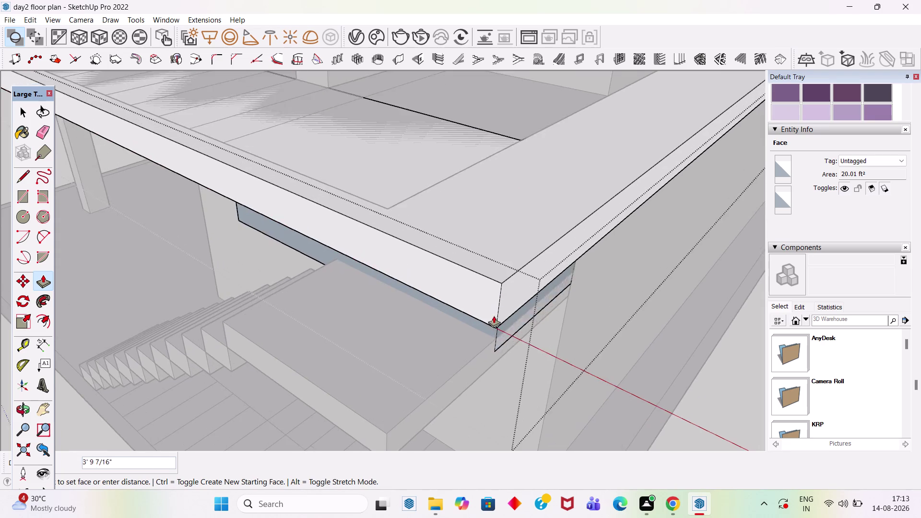
scroll(up, 3)
middle_drag(521, 231, 532, 149)
scroll(down, 3)
middle_drag(504, 247, 504, 164)
click(505, 285)
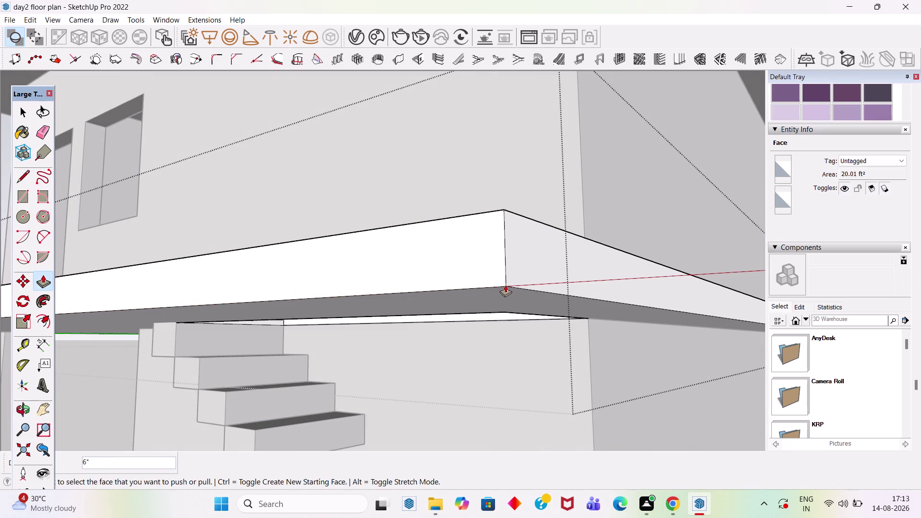
Select the slab's side face and orbit back above the slab.
right_click(502, 272)
key(space)
scroll(down, 3)
click(368, 214)
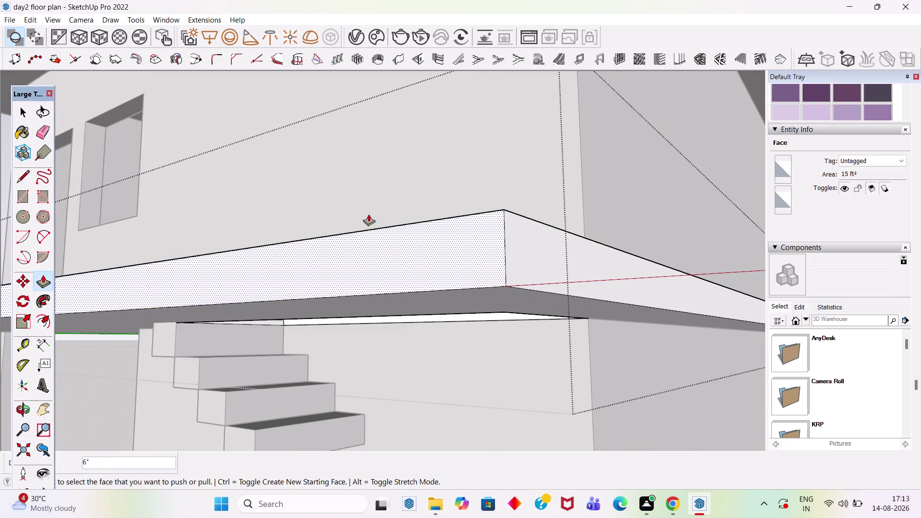
middle_drag(402, 164, 409, 270)
key(space)
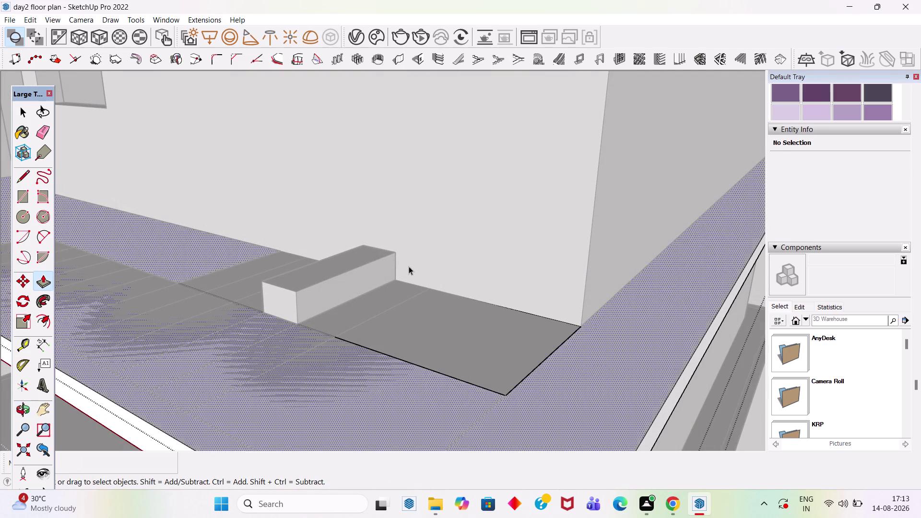
Orbit around the marked opening over the stairs and select faces inside it.
key(Escape)
scroll(down, 3)
scroll(down, 3)
middle_drag(433, 235, 469, 51)
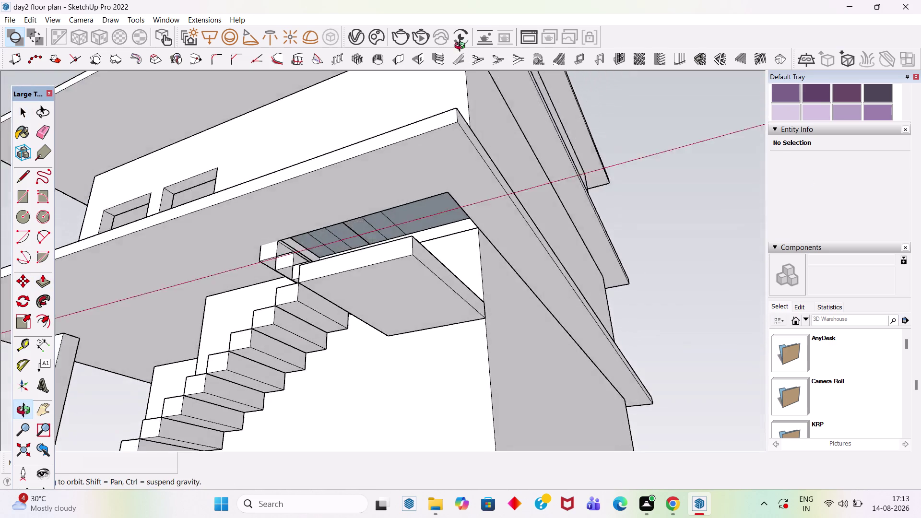
middle_drag(469, 51, 485, 237)
double_click(455, 236)
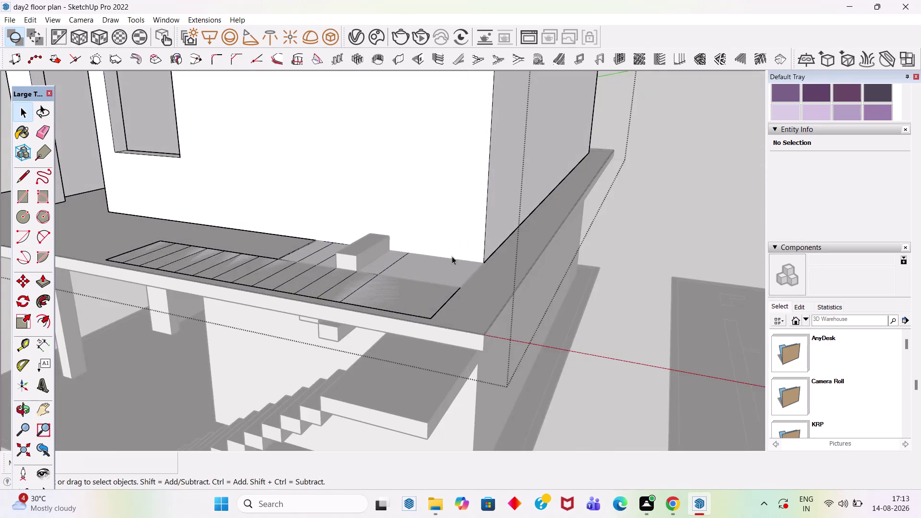
scroll(up, 3)
click(448, 284)
scroll(down, 3)
middle_drag(408, 137, 393, 270)
scroll(up, 3)
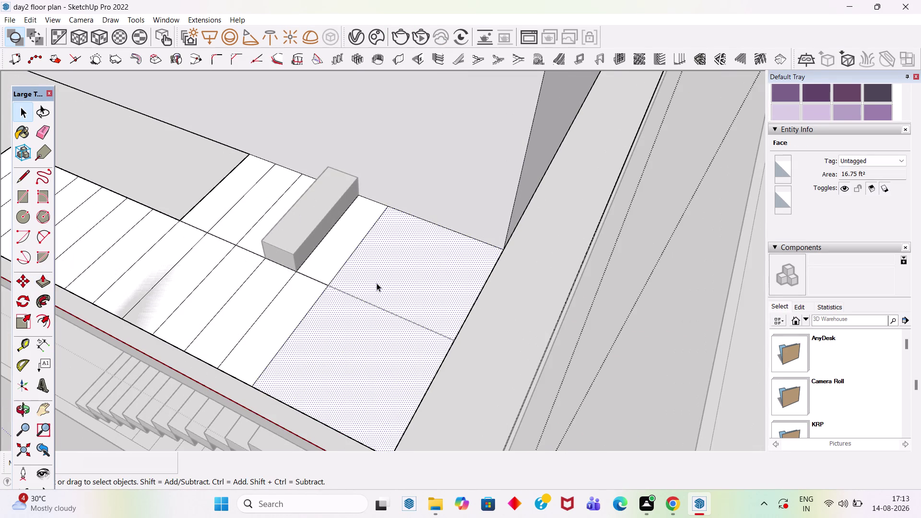
click(380, 282)
scroll(down, 3)
Select the slab faces beside the raised block and delete them to open the slab.
middle_drag(380, 245, 188, 202)
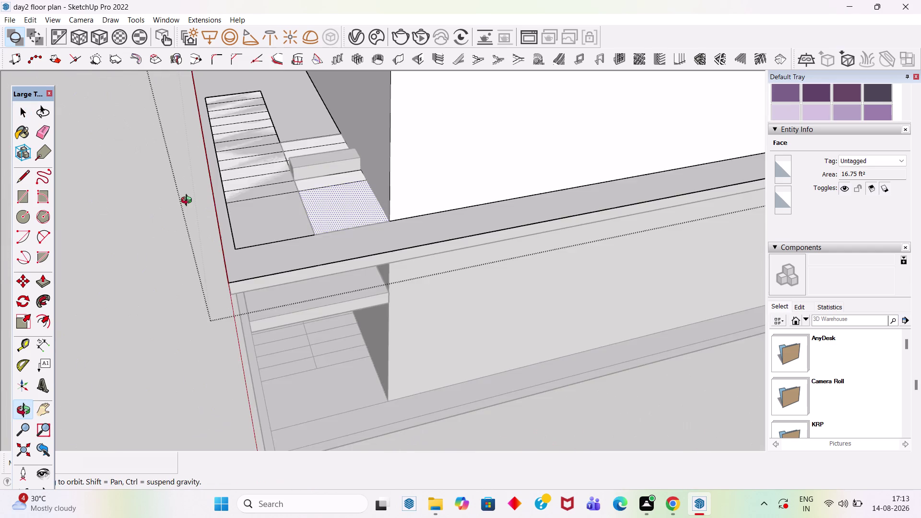
middle_drag(189, 202, 216, 205)
scroll(up, 3)
click(314, 256)
click(292, 248)
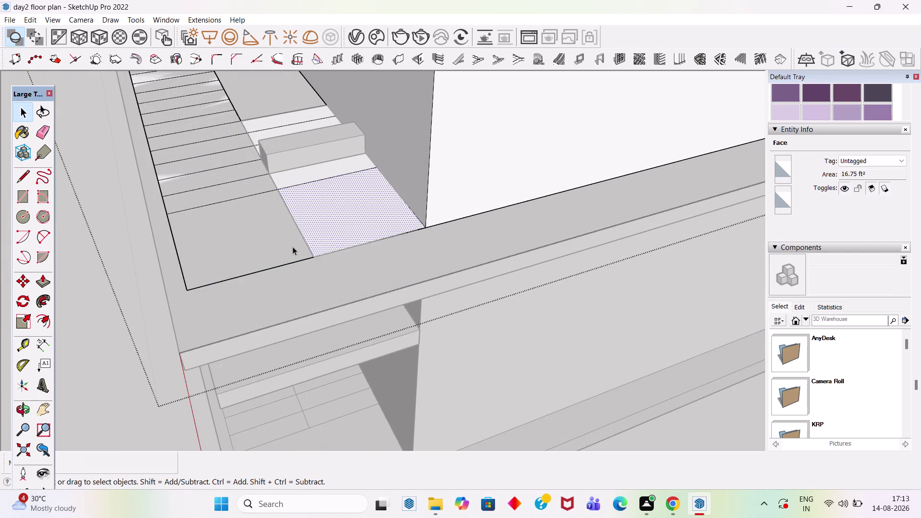
scroll(up, 3)
scroll(up, 3)
double_click(556, 133)
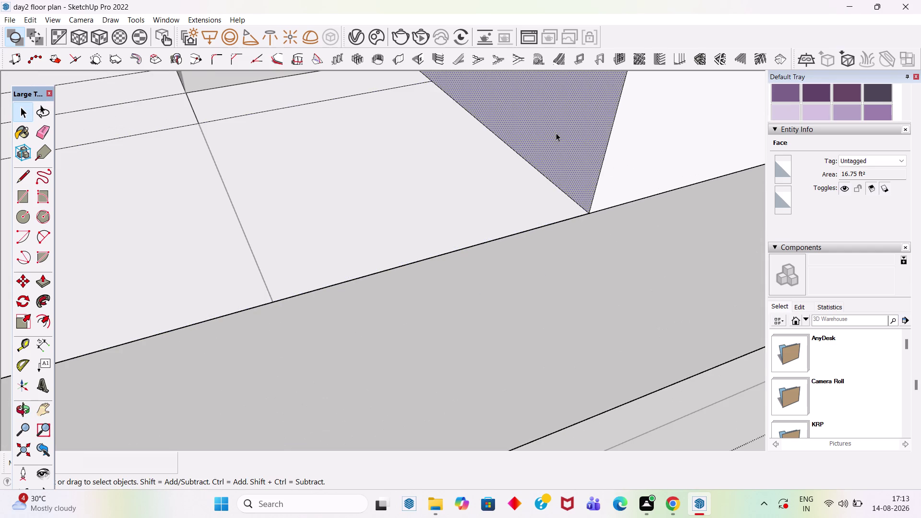
click(494, 180)
scroll(down, 3)
scroll(up, 3)
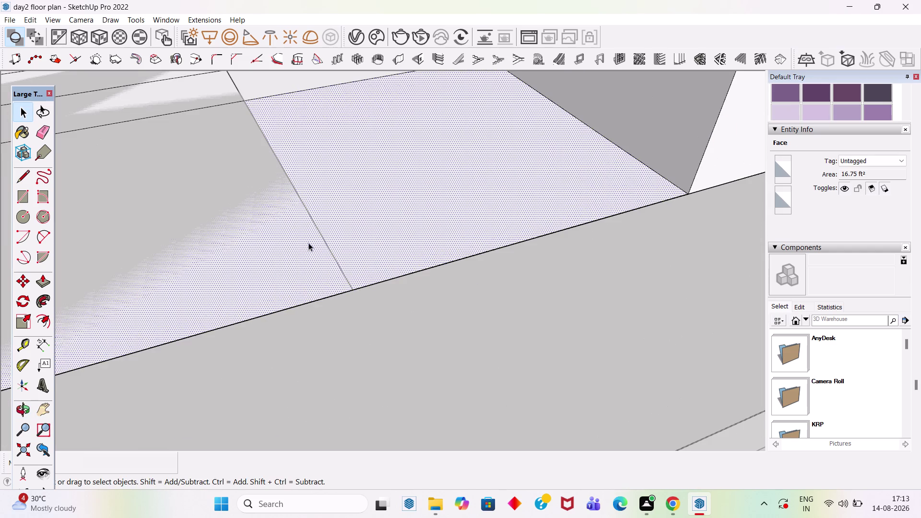
click(352, 288)
scroll(down, 3)
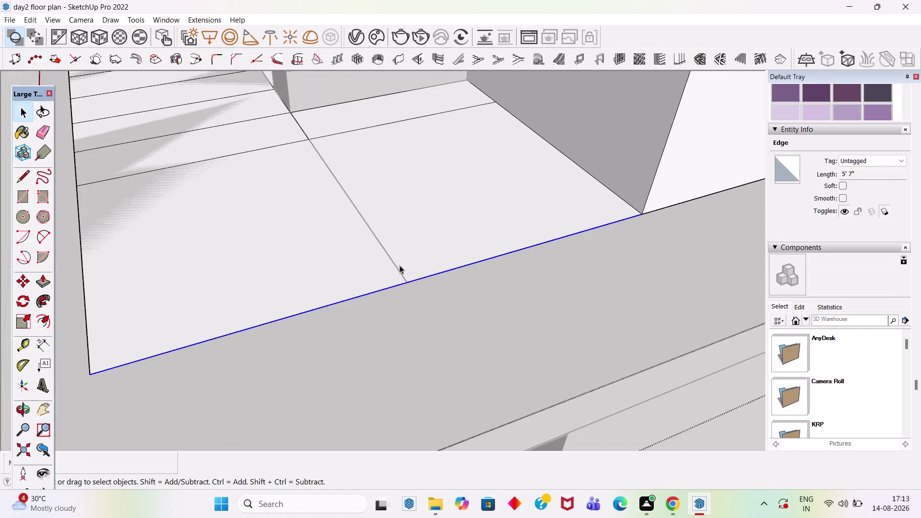
click(401, 270)
click(445, 241)
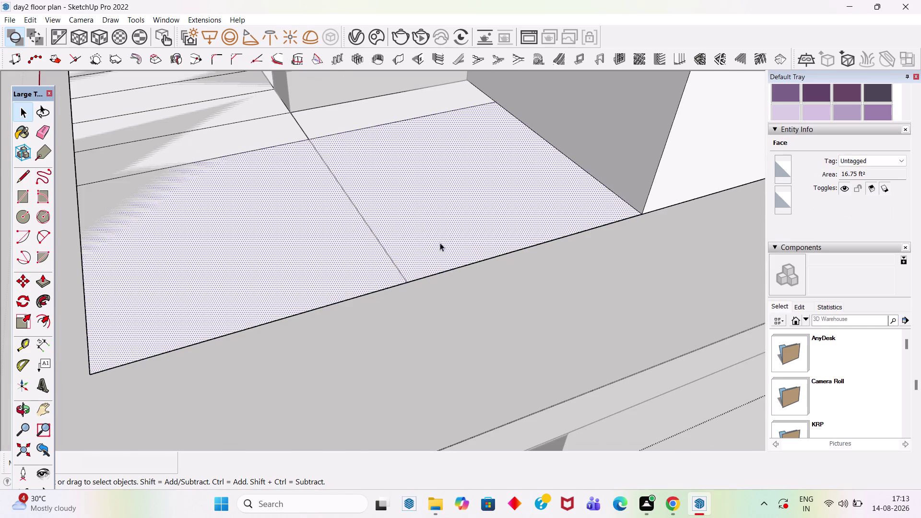
middle_drag(414, 262, 538, 297)
scroll(up, 3)
key(Delete)
Delete the leftover strips and faces remaining inside the opening.
scroll(down, 3)
middle_drag(505, 253, 475, 185)
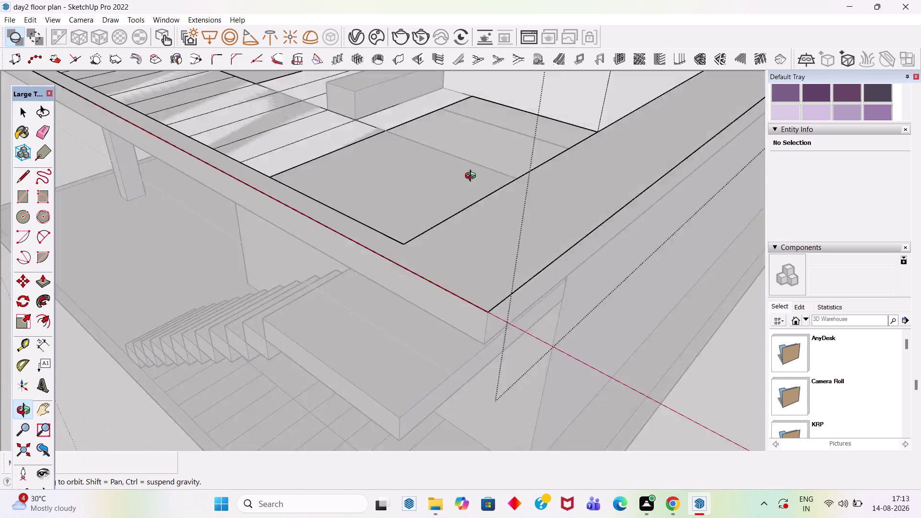
middle_drag(474, 185, 477, 233)
click(417, 137)
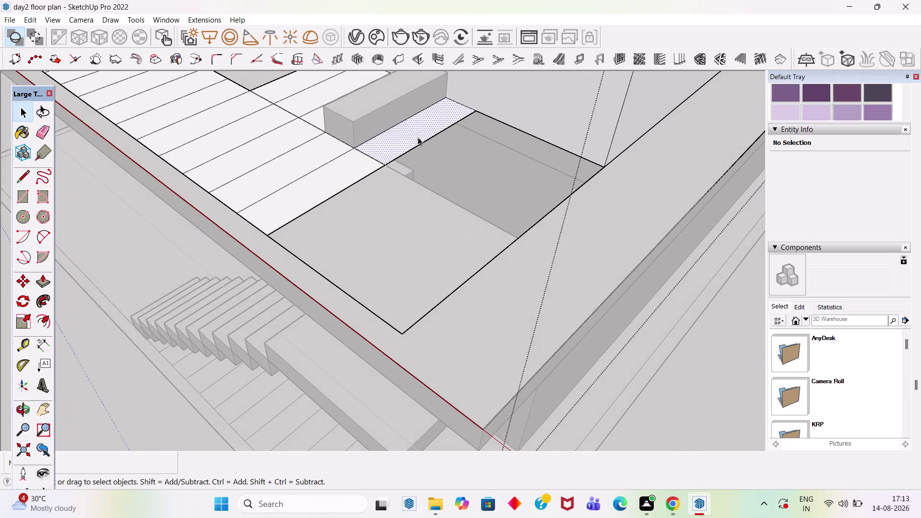
key(Delete)
click(313, 114)
key(Delete)
click(306, 102)
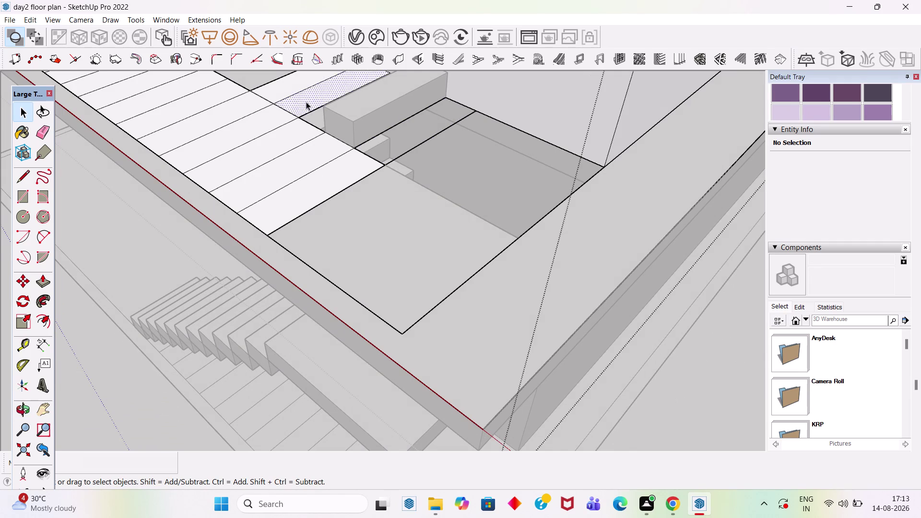
key(Delete)
click(279, 87)
key(Delete)
Erase the leftover edges inside the opening and over the steps.
scroll(down, 3)
middle_drag(459, 227, 462, 259)
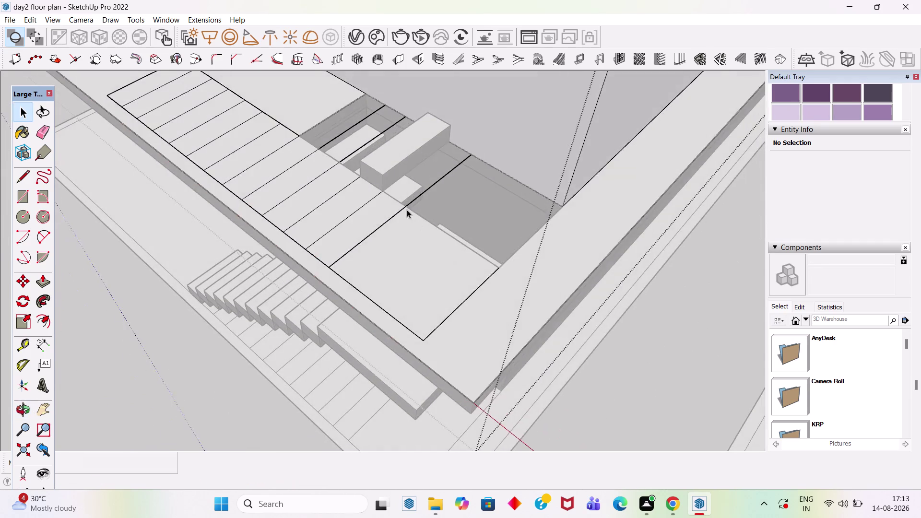
scroll(up, 3)
key(e)
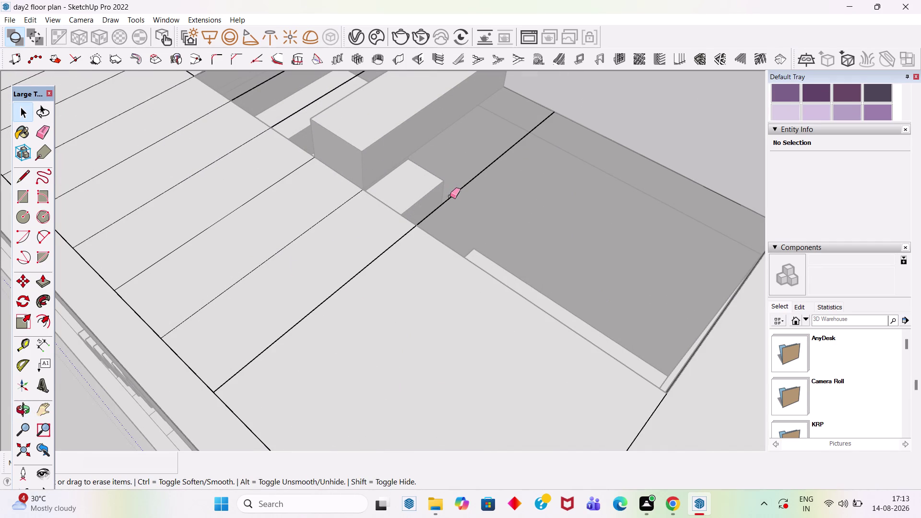
click(450, 196)
scroll(down, 3)
middle_drag(459, 202, 682, 225)
scroll(up, 3)
click(451, 169)
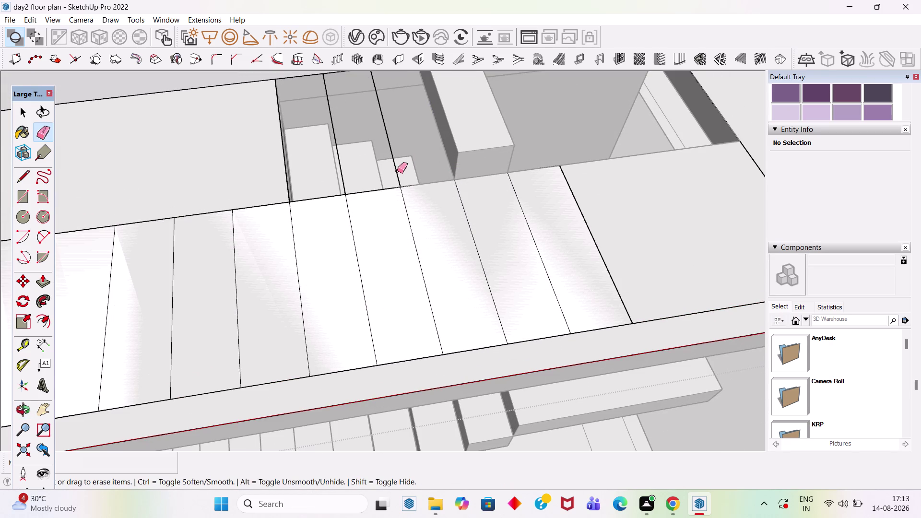
click(398, 173)
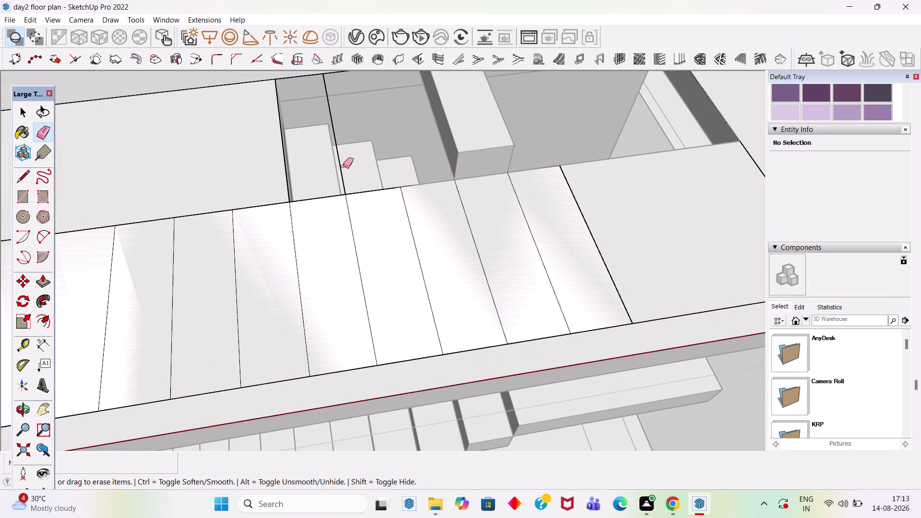
click(341, 166)
View the stairs and opening together and draw a line at the opening's edge.
scroll(down, 3)
middle_drag(376, 209, 323, 122)
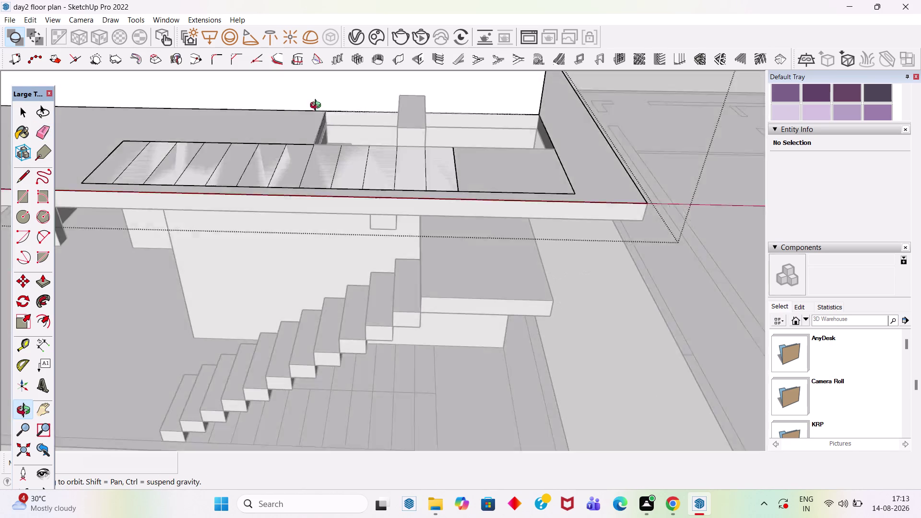
middle_drag(324, 121, 316, 182)
scroll(up, 3)
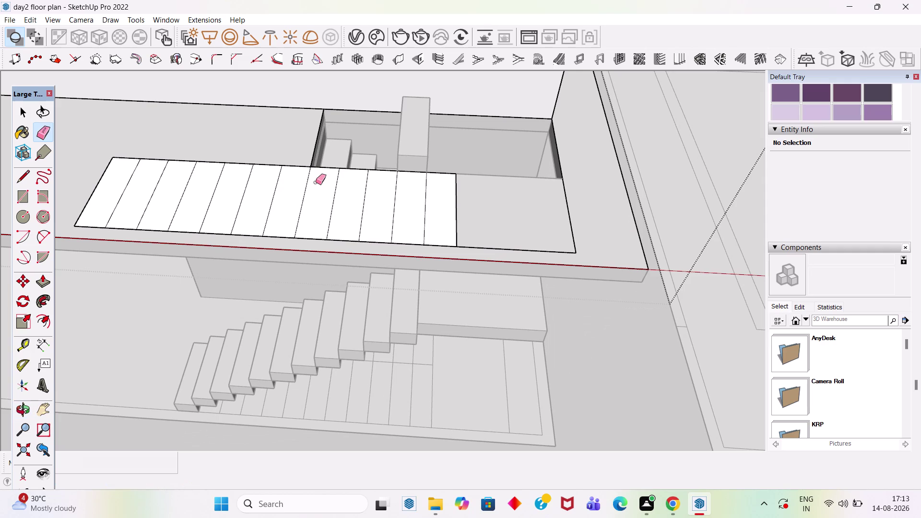
key(space)
key(l)
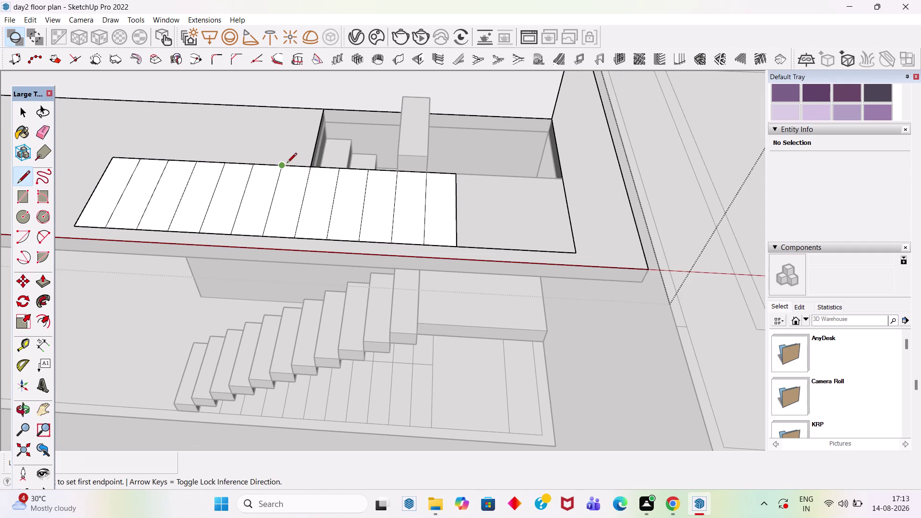
drag(280, 165, 286, 156)
click(295, 109)
key(space)
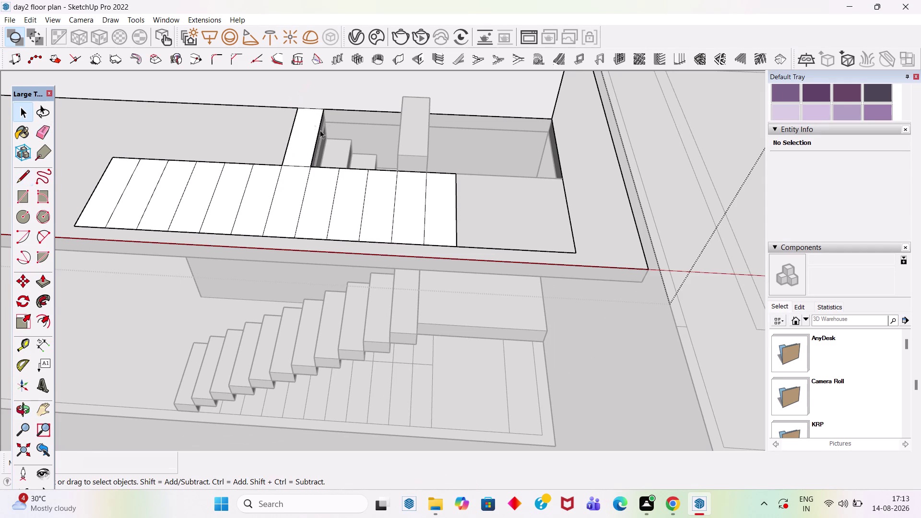
Delete the small faces at the opening's edge and select the surrounding slab surface to check.
click(298, 143)
key(Delete)
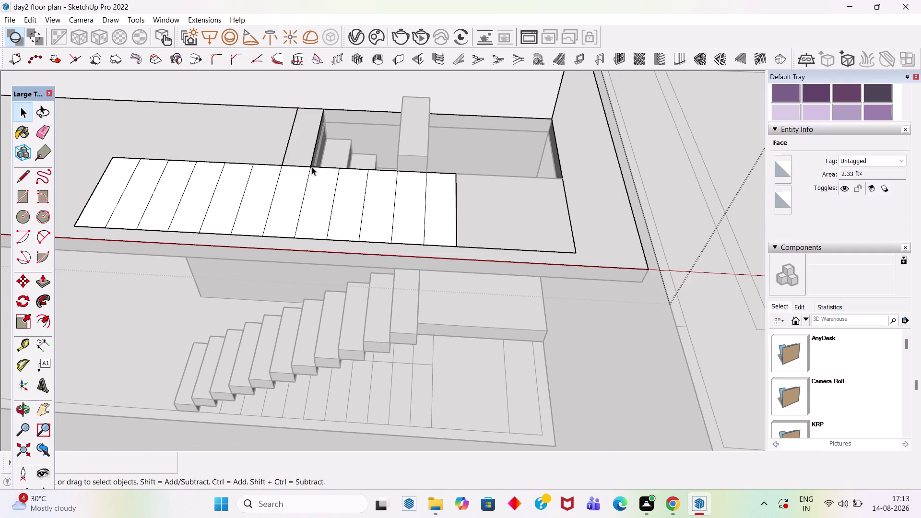
scroll(up, 3)
click(300, 150)
key(Delete)
double_click(312, 153)
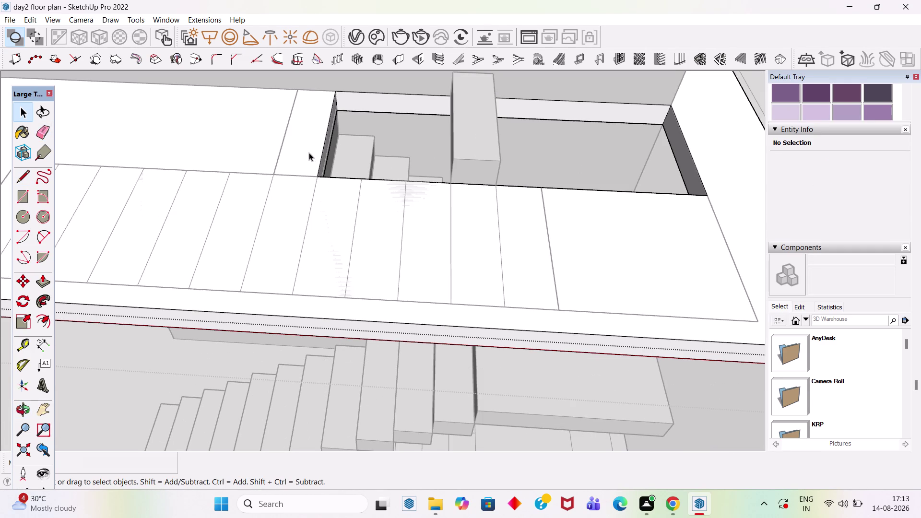
click(309, 151)
double_click(312, 152)
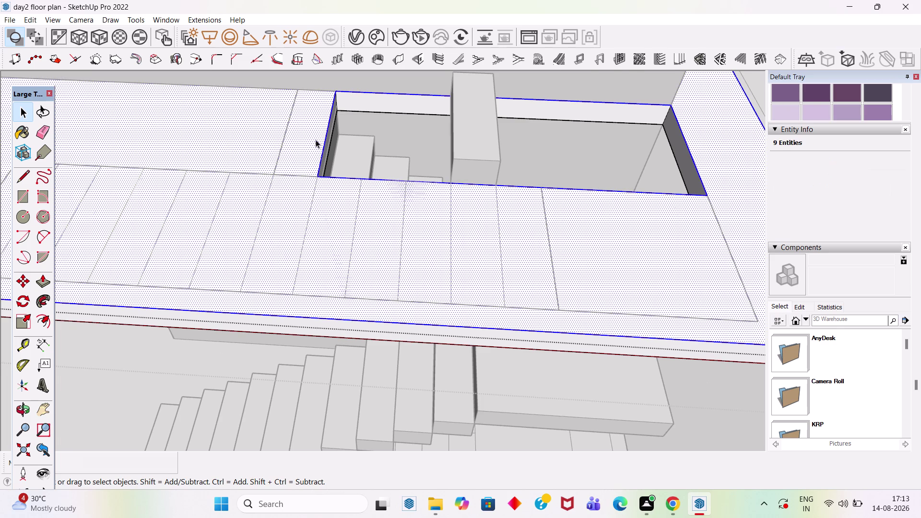
scroll(down, 3)
click(615, 314)
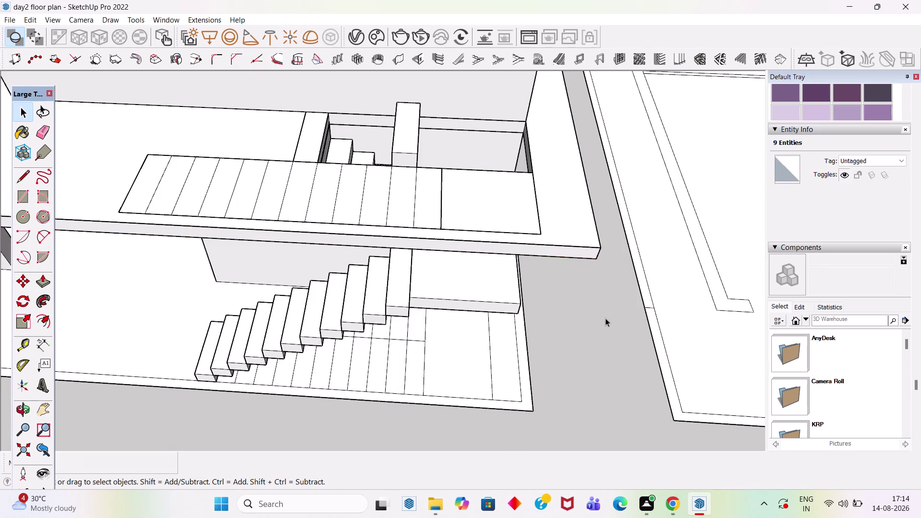
middle_drag(603, 314, 531, 178)
click(407, 123)
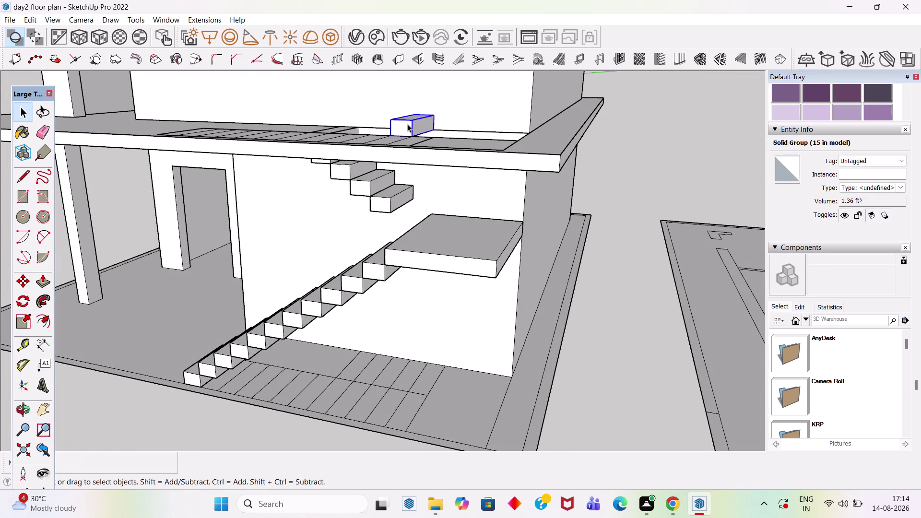
key(Delete)
scroll(down, 3)
middle_drag(422, 152, 427, 253)
scroll(up, 3)
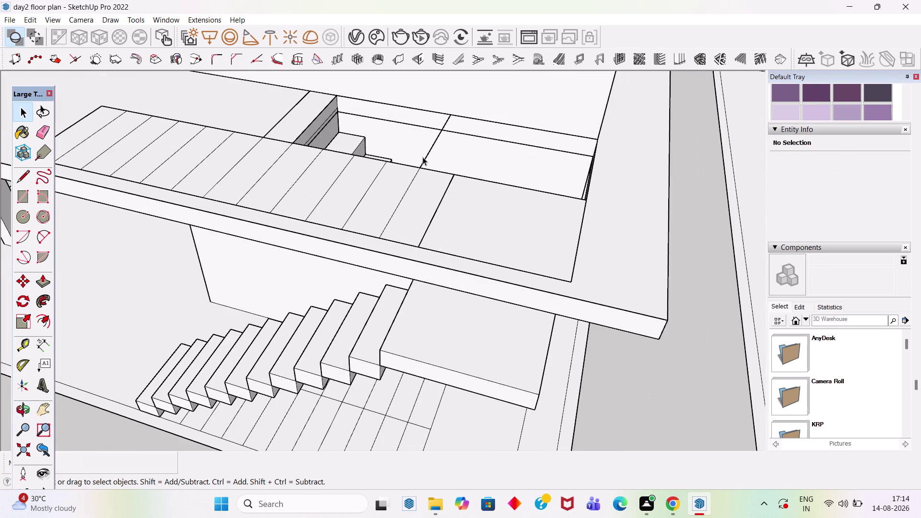
click(424, 159)
double_click(427, 159)
click(426, 149)
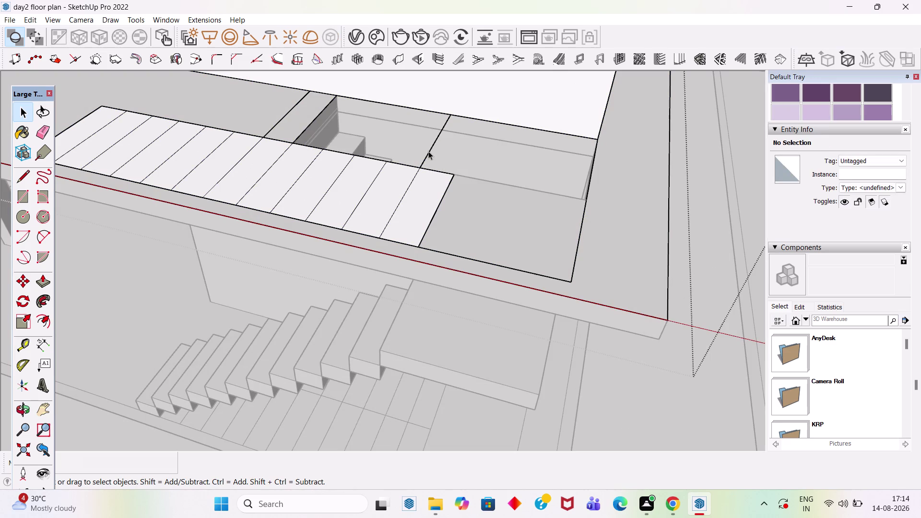
click(429, 151)
key(Delete)
middle_drag(462, 203, 402, 155)
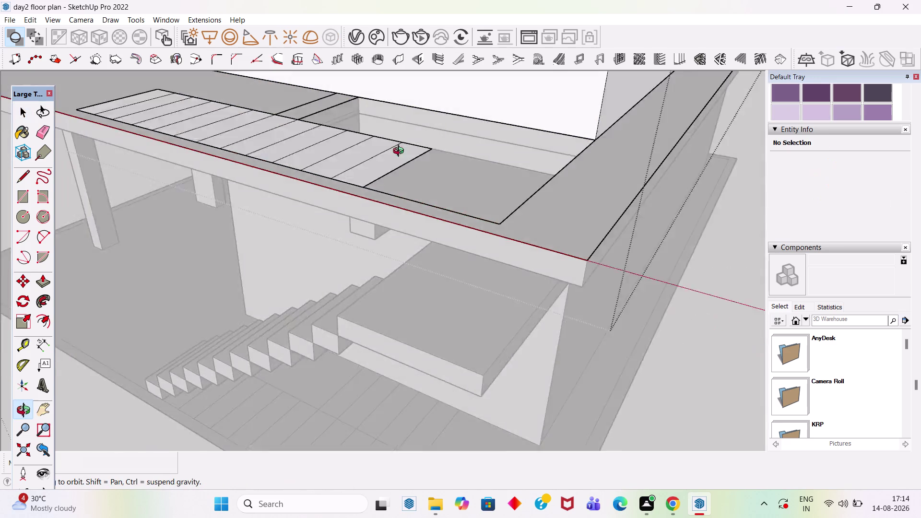
middle_drag(402, 155, 379, 93)
drag(114, 430, 123, 422)
scroll(down, 3)
middle_drag(510, 246, 502, 281)
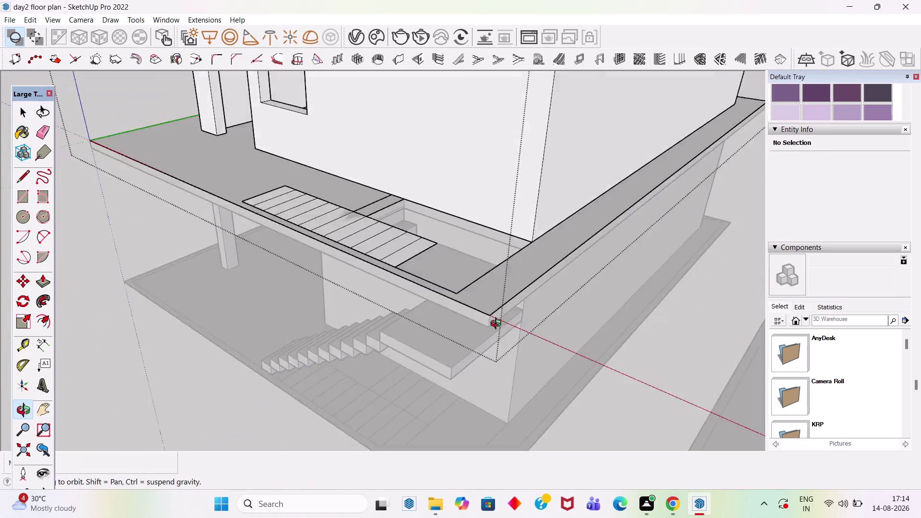
middle_drag(502, 282, 335, 319)
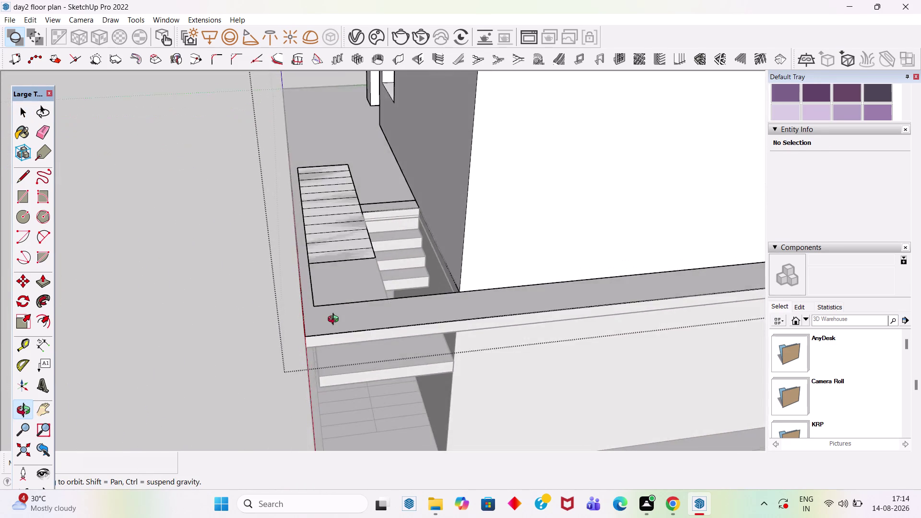
middle_drag(335, 319, 683, 290)
middle_drag(415, 287, 453, 289)
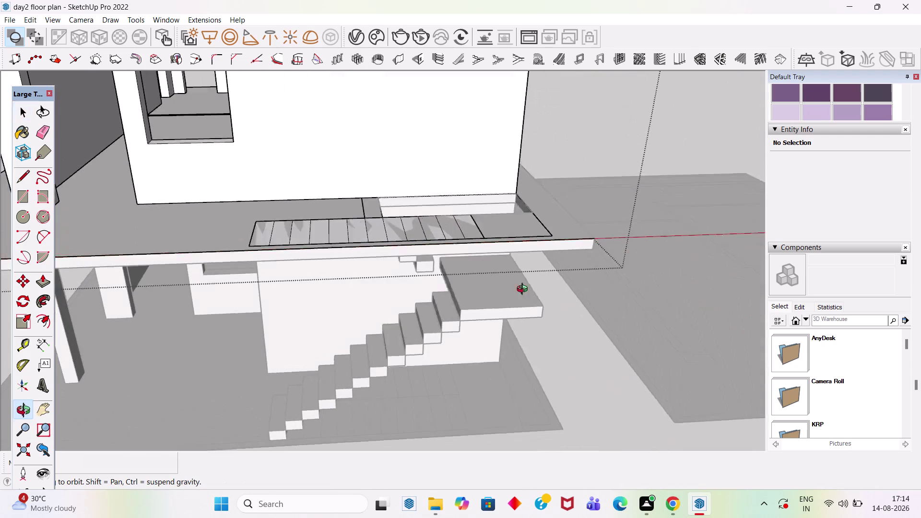
middle_drag(454, 289, 541, 255)
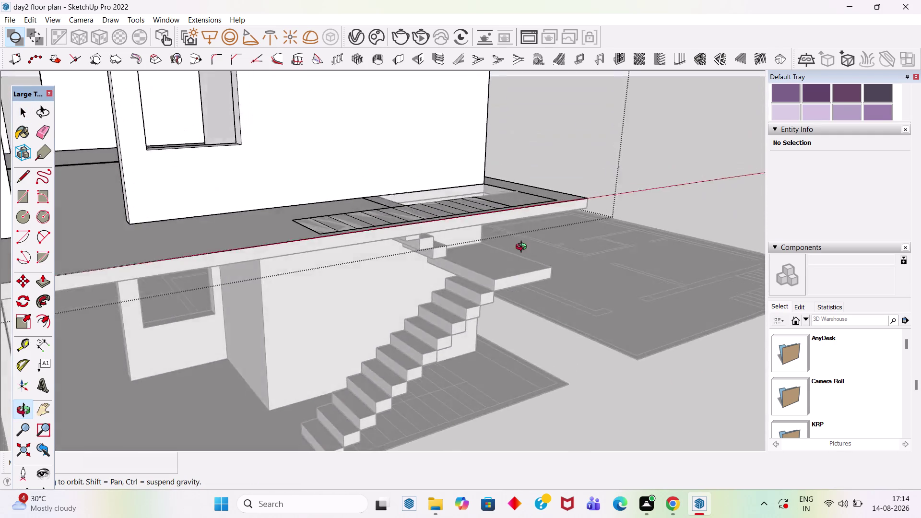
middle_drag(541, 255, 320, 334)
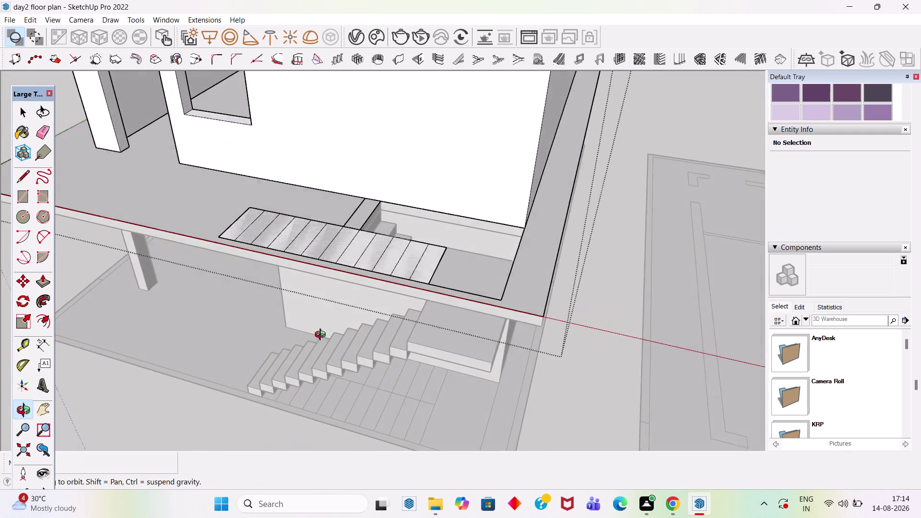
middle_drag(321, 333, 304, 314)
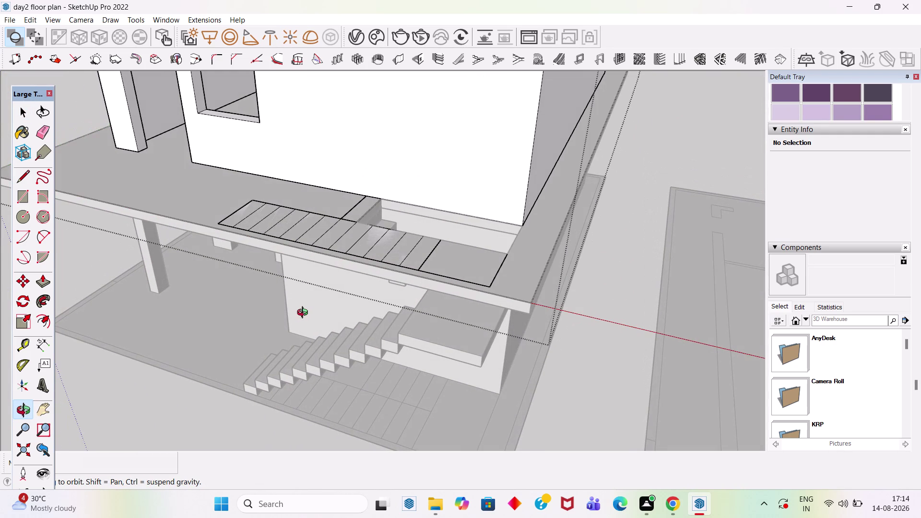
middle_drag(305, 314, 304, 309)
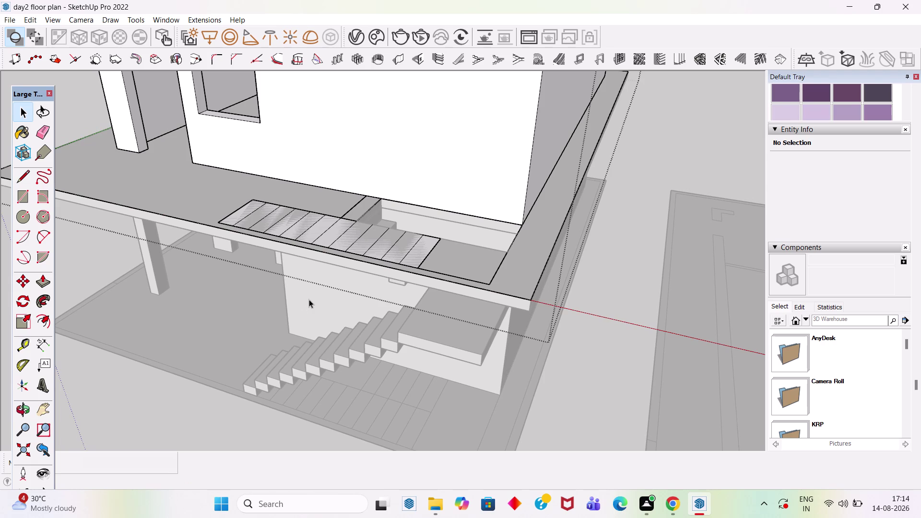
scroll(down, 3)
click(625, 184)
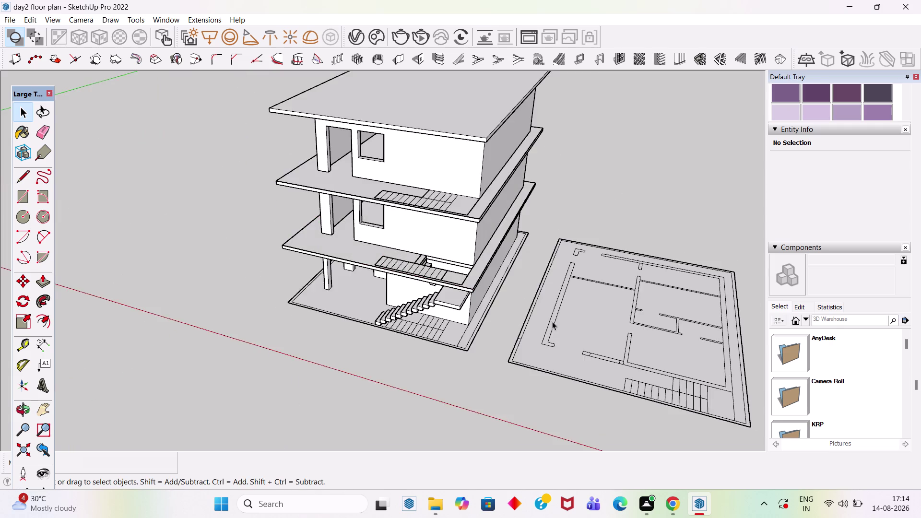
middle_drag(556, 310, 606, 79)
scroll(up, 3)
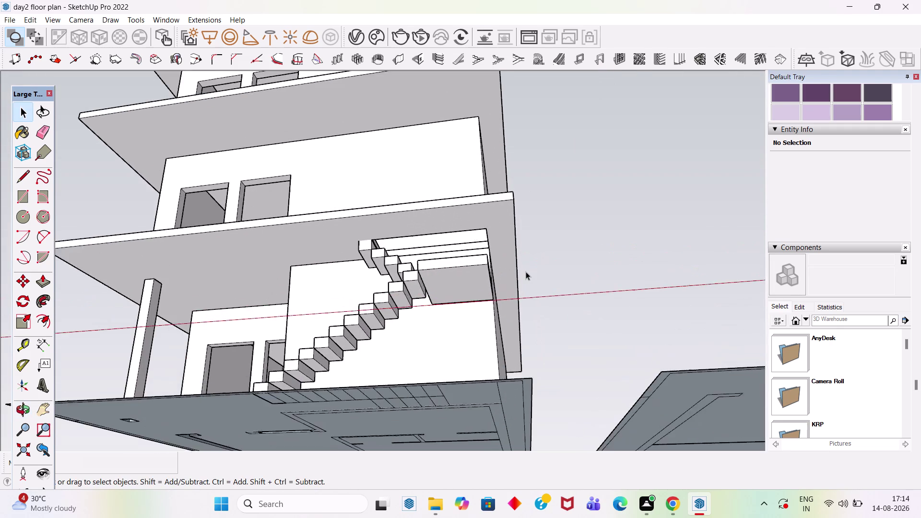
scroll(up, 3)
middle_drag(552, 268, 204, 341)
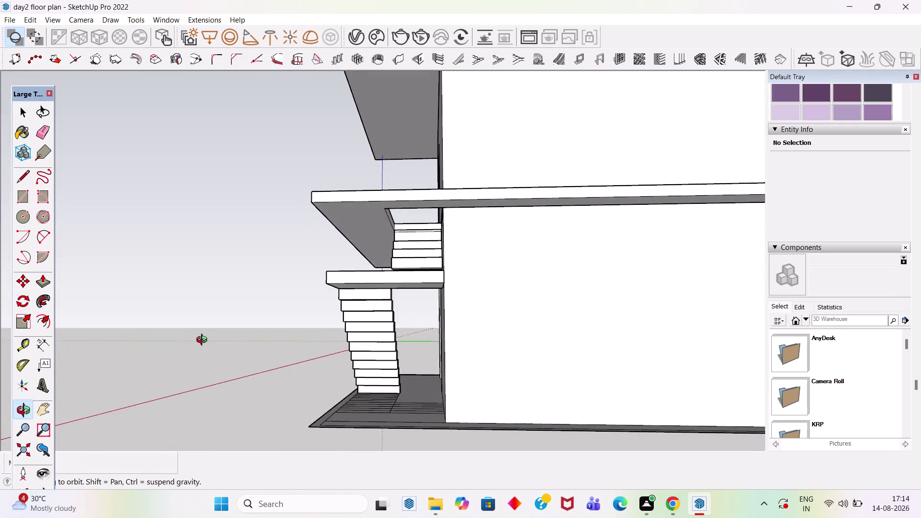
middle_drag(204, 341, 225, 351)
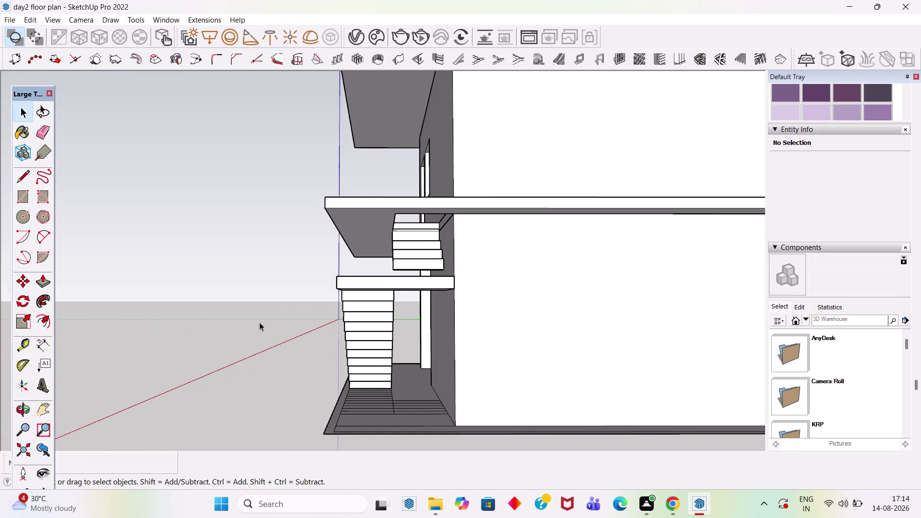
middle_drag(304, 292, 720, 354)
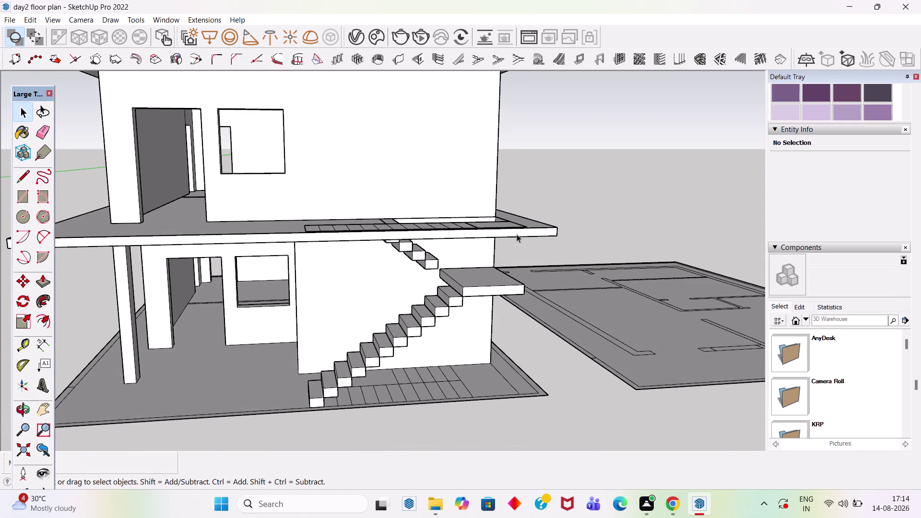
click(517, 234)
key(Delete)
middle_drag(505, 205, 517, 281)
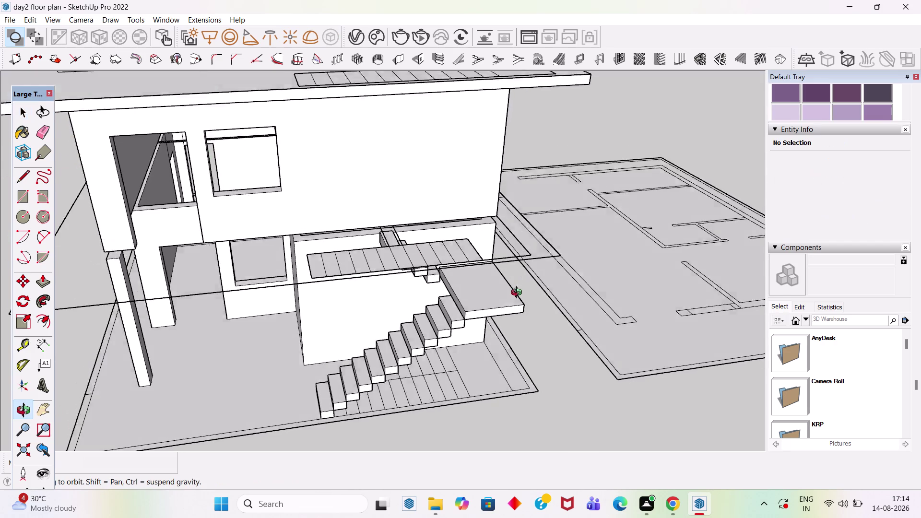
middle_drag(517, 280, 516, 332)
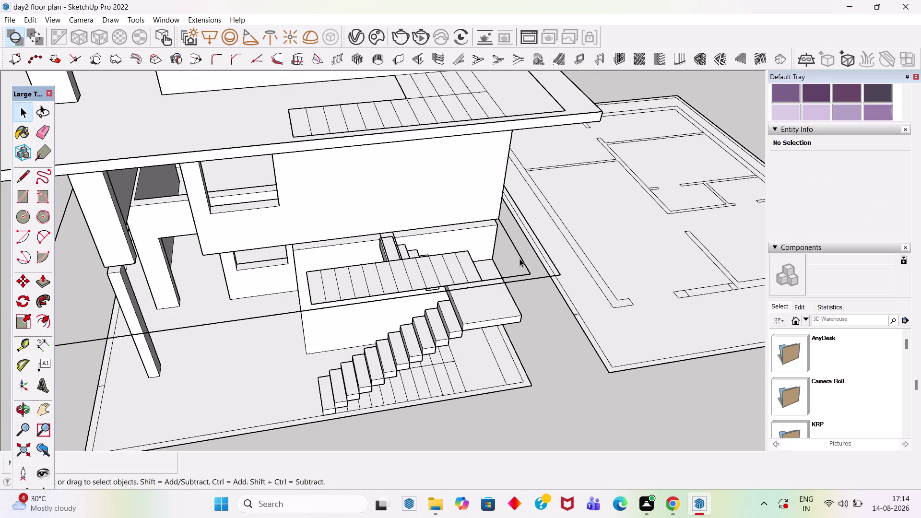
click(519, 259)
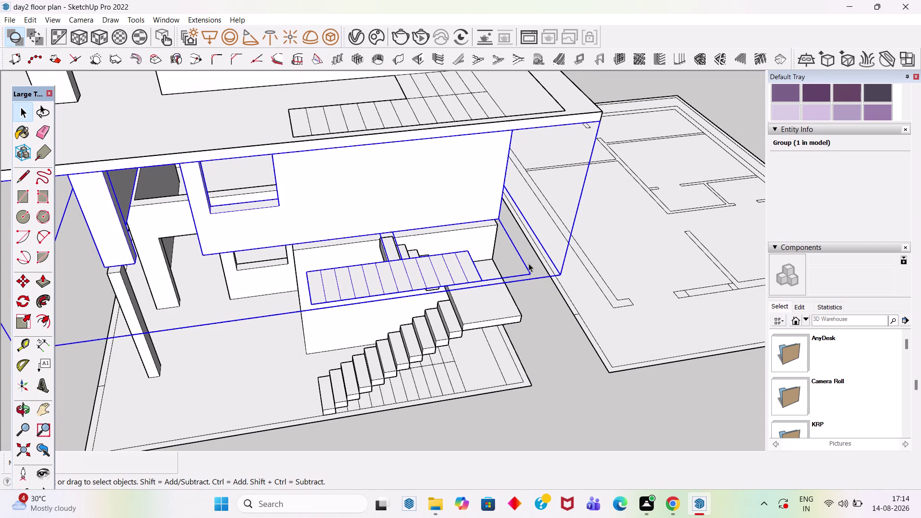
middle_drag(529, 295, 517, 209)
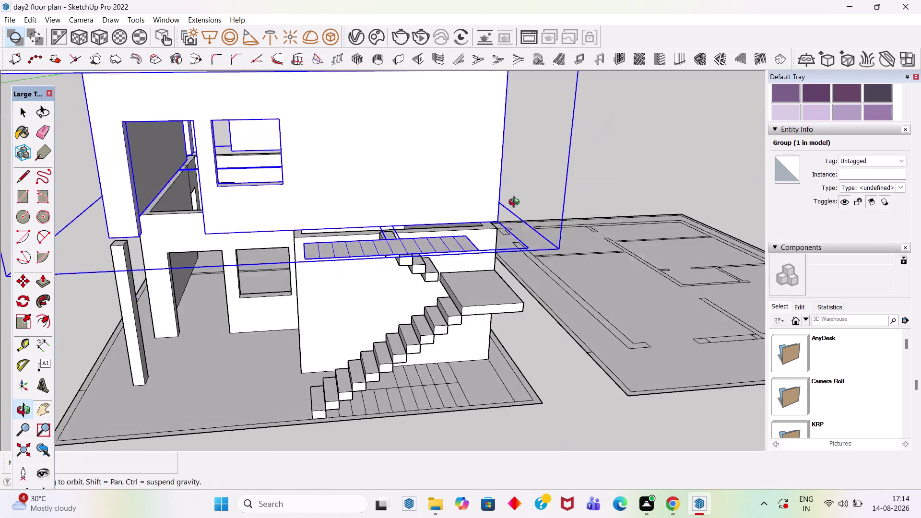
middle_drag(517, 208, 507, 155)
click(484, 182)
click(485, 182)
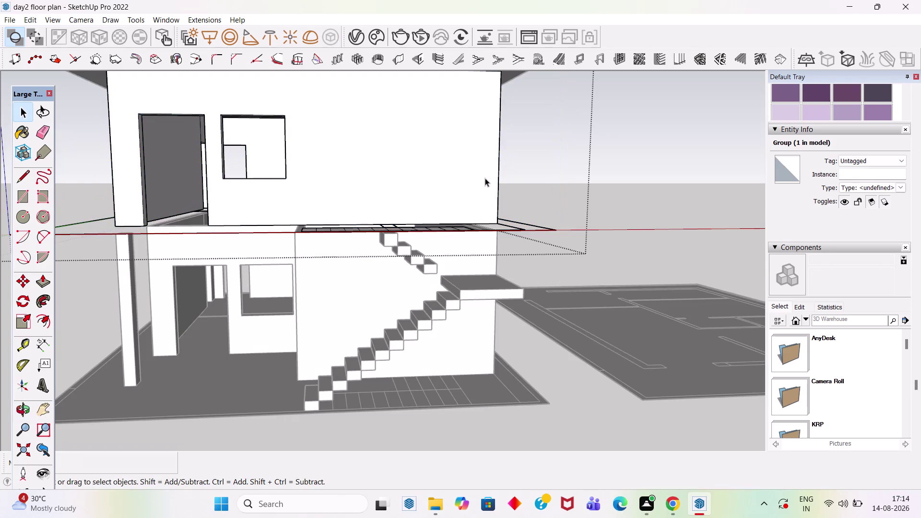
middle_drag(509, 142, 465, 265)
key(e)
scroll(up, 3)
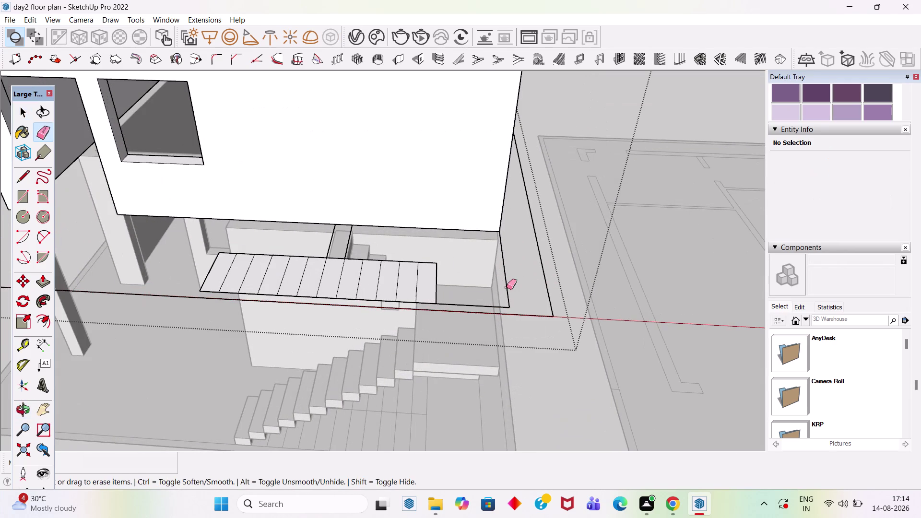
click(507, 287)
click(493, 305)
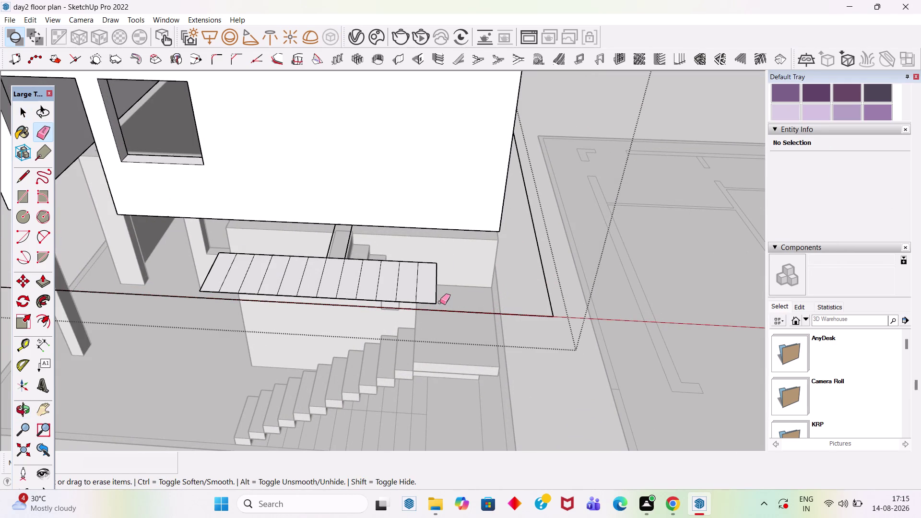
key(space)
triple_click(431, 291)
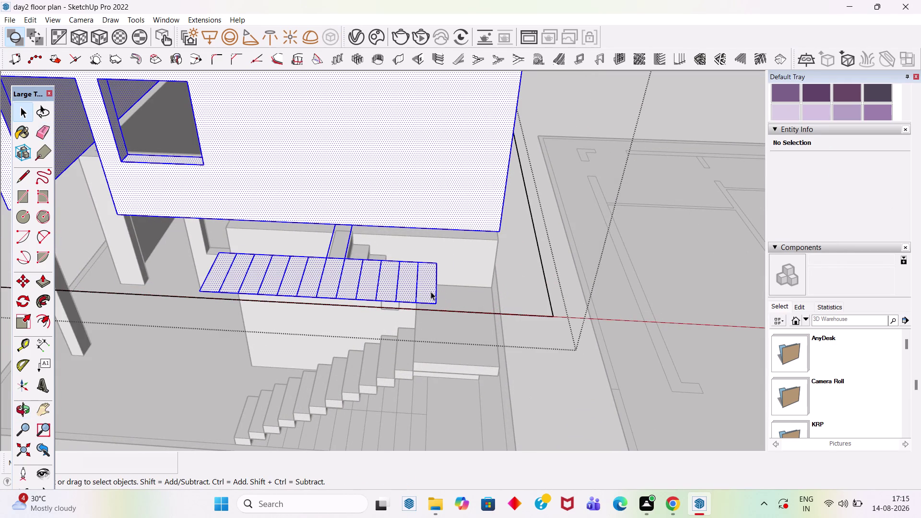
key(e)
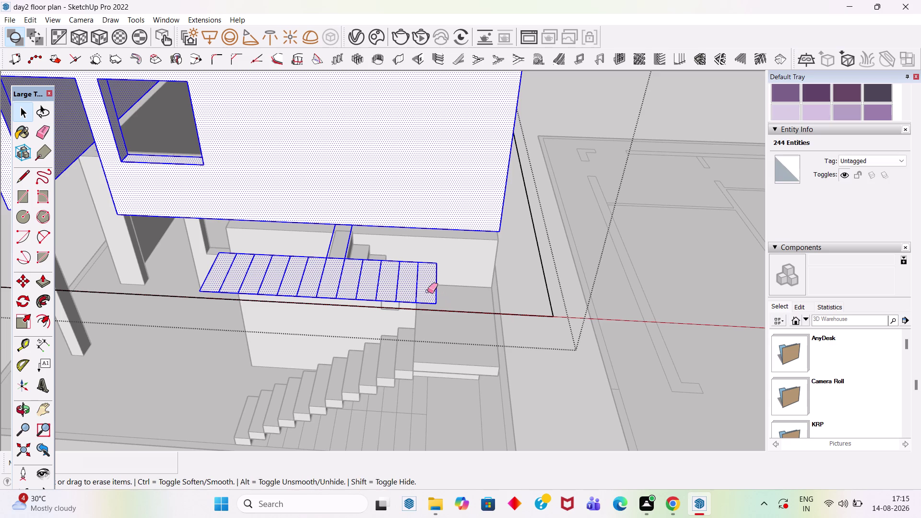
key(Escape)
scroll(up, 3)
click(344, 238)
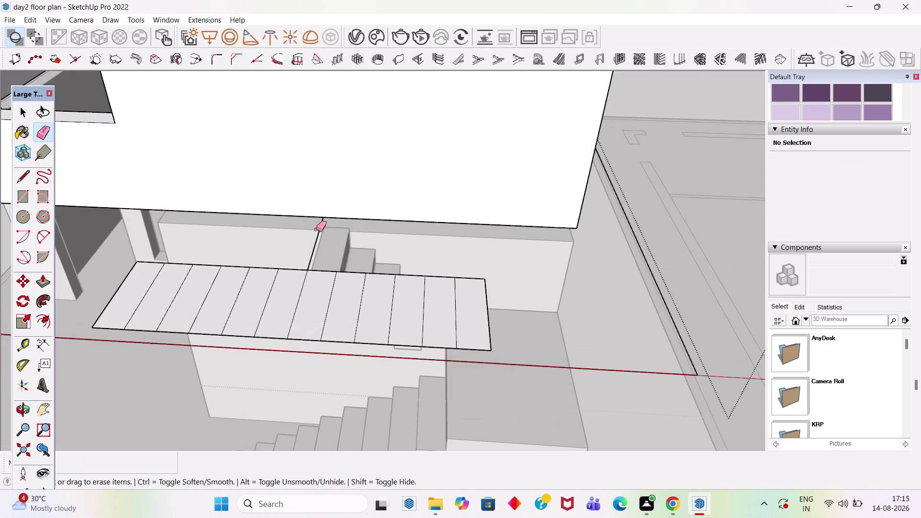
click(319, 231)
key(space)
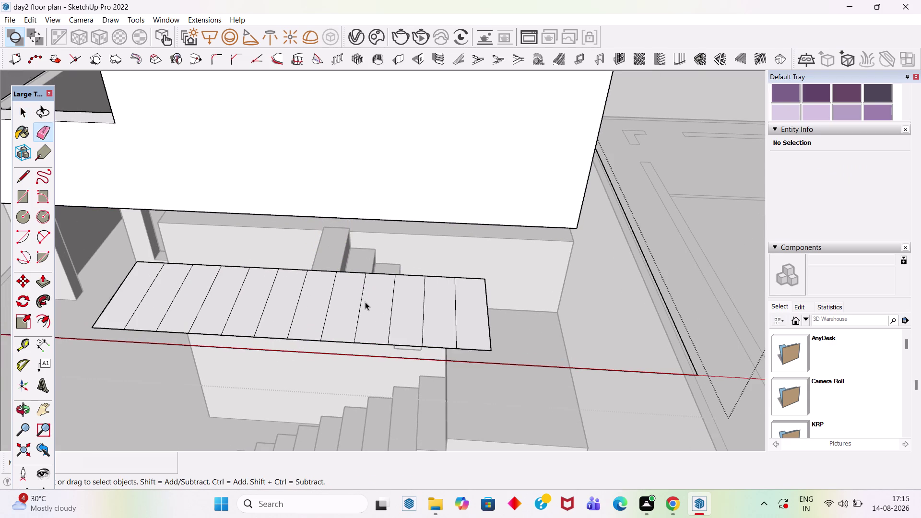
triple_click(365, 302)
click(365, 302)
key(Delete)
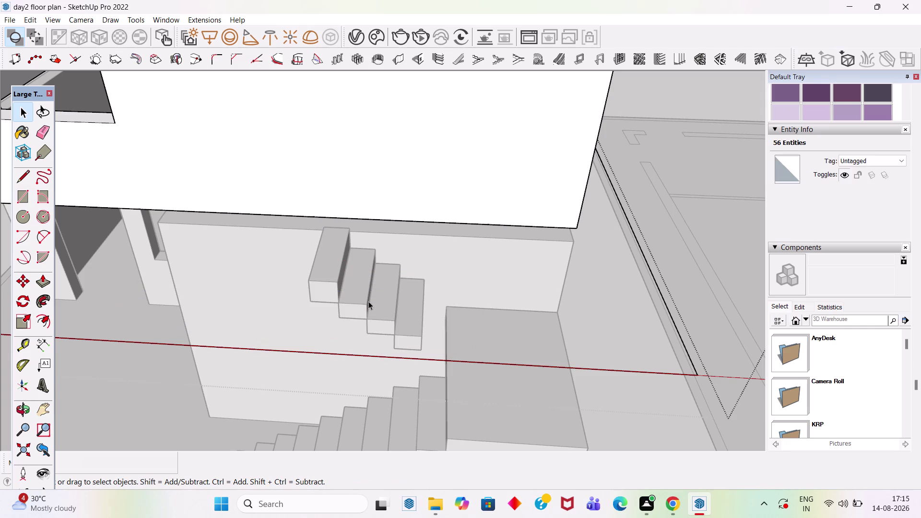
scroll(down, 3)
click(650, 92)
scroll(down, 3)
middle_drag(489, 292, 493, 253)
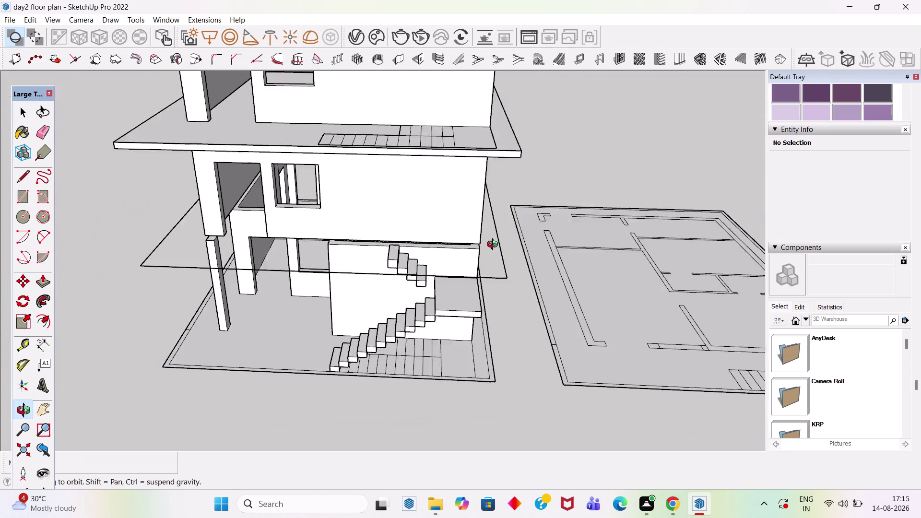
middle_drag(493, 253, 498, 247)
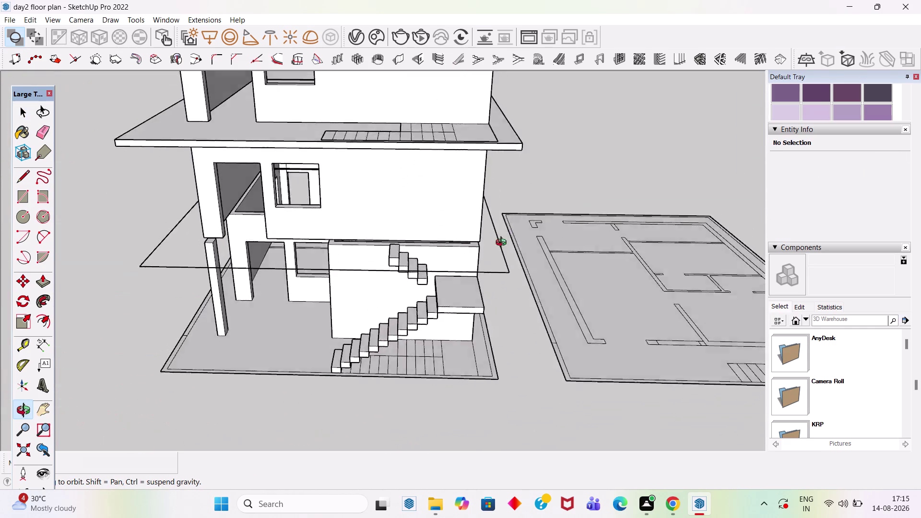
middle_drag(499, 247, 444, 215)
scroll(down, 3)
click(412, 187)
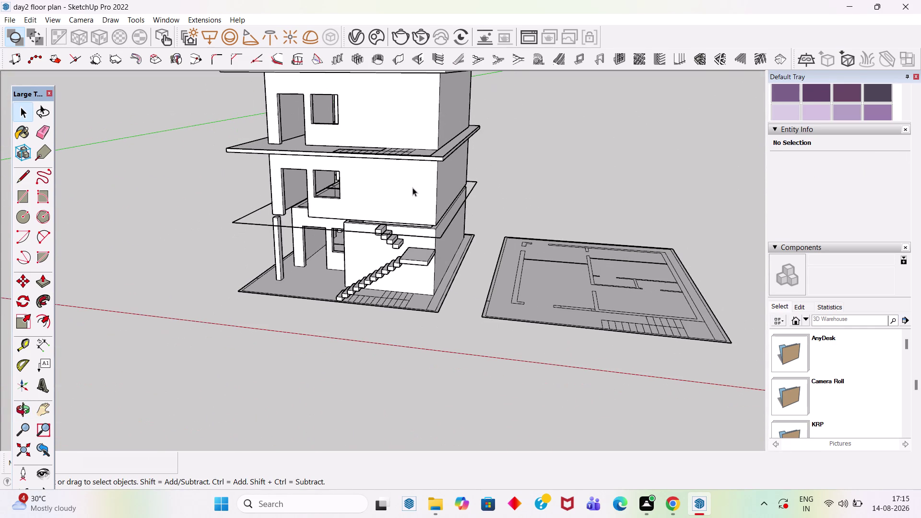
scroll(up, 3)
click(559, 190)
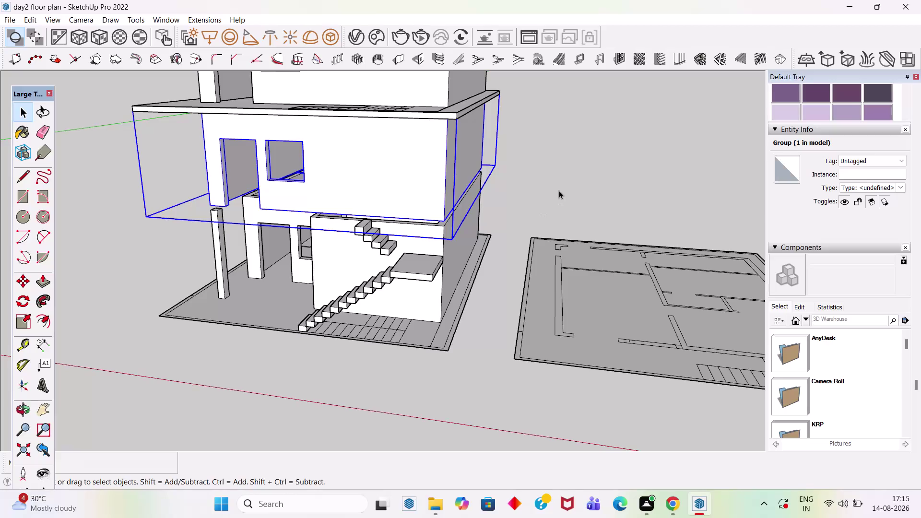
scroll(up, 3)
middle_drag(531, 192, 538, 251)
scroll(up, 3)
middle_drag(568, 181, 469, 219)
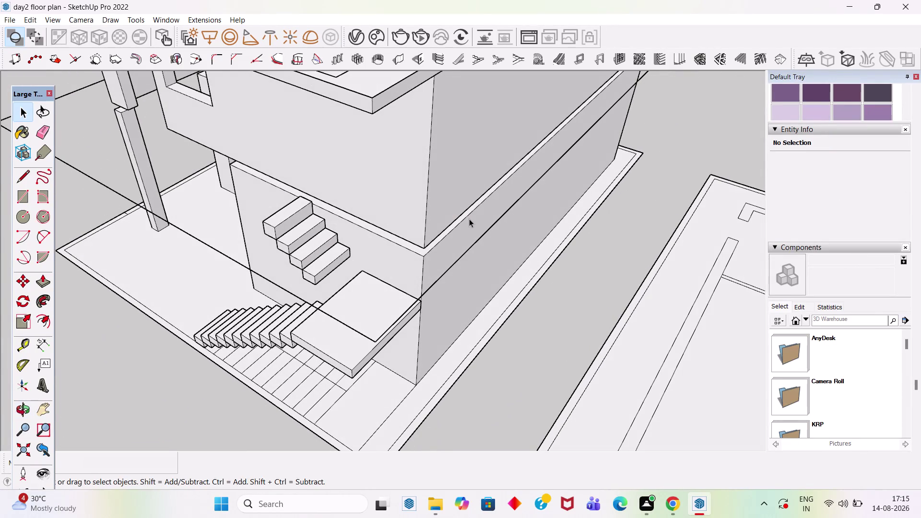
key(r)
key(space)
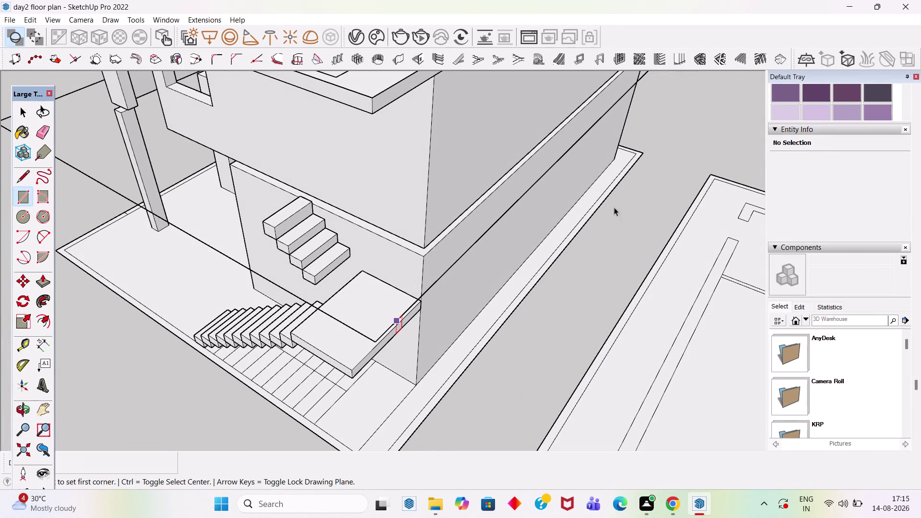
click(669, 120)
scroll(down, 3)
Draw a rectangle covering the whole house footprint at first-floor level.
middle_drag(472, 278, 458, 277)
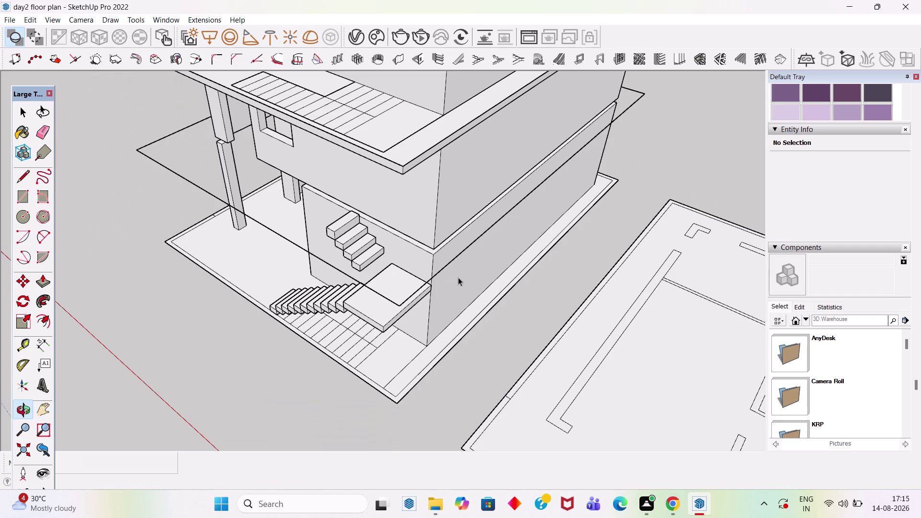
key(r)
click(401, 305)
middle_drag(356, 194, 537, 204)
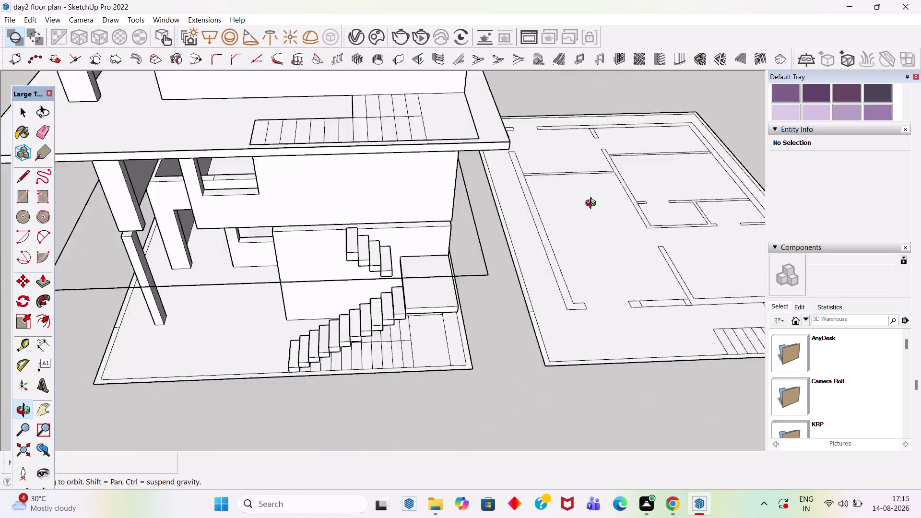
middle_drag(537, 205, 652, 204)
scroll(down, 3)
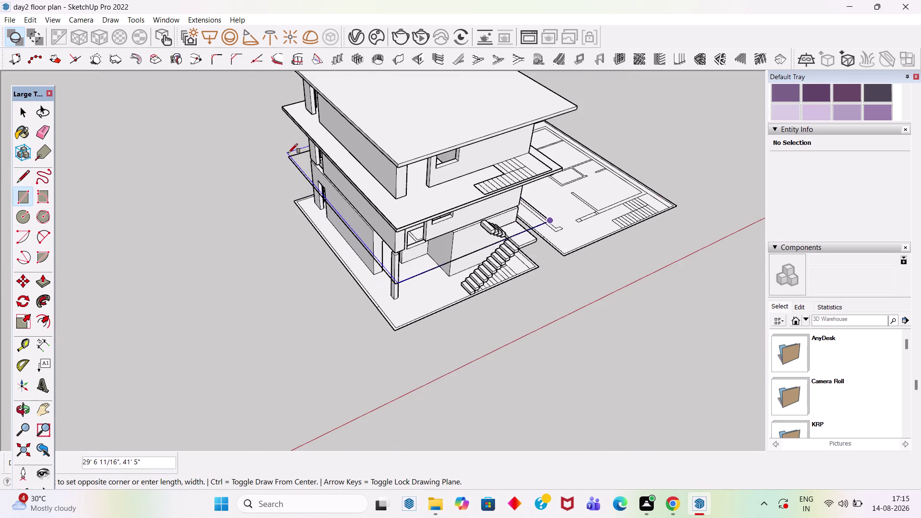
click(291, 154)
key(space)
Push/Pull the new floor face to 6 inches thick.
scroll(up, 3)
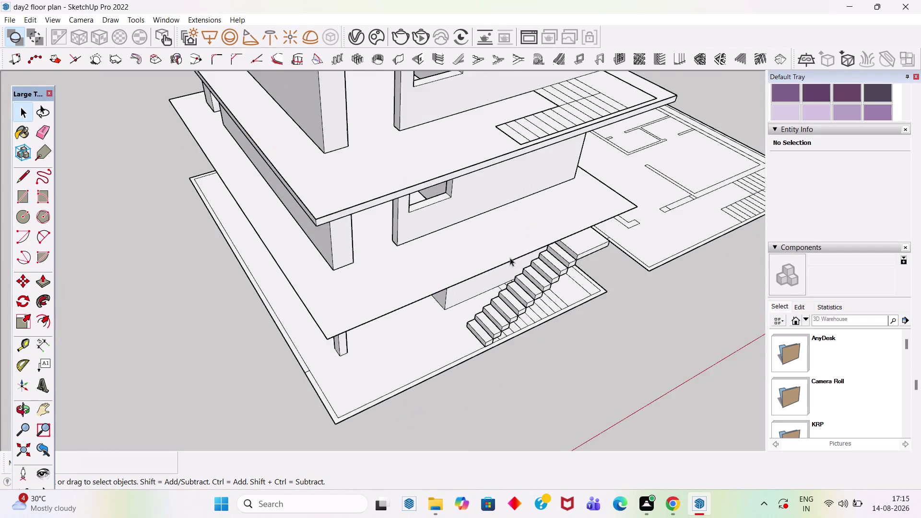
scroll(up, 3)
key(p)
click(489, 249)
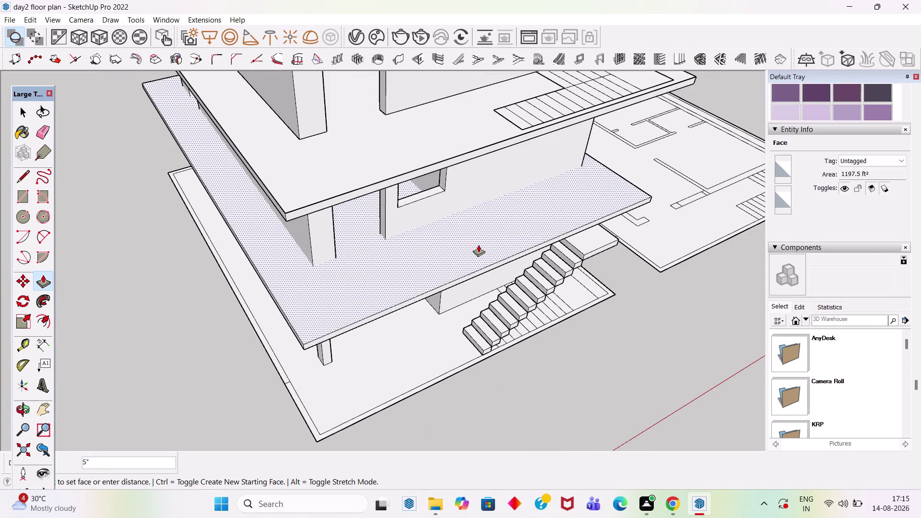
text(6")
key(Return)
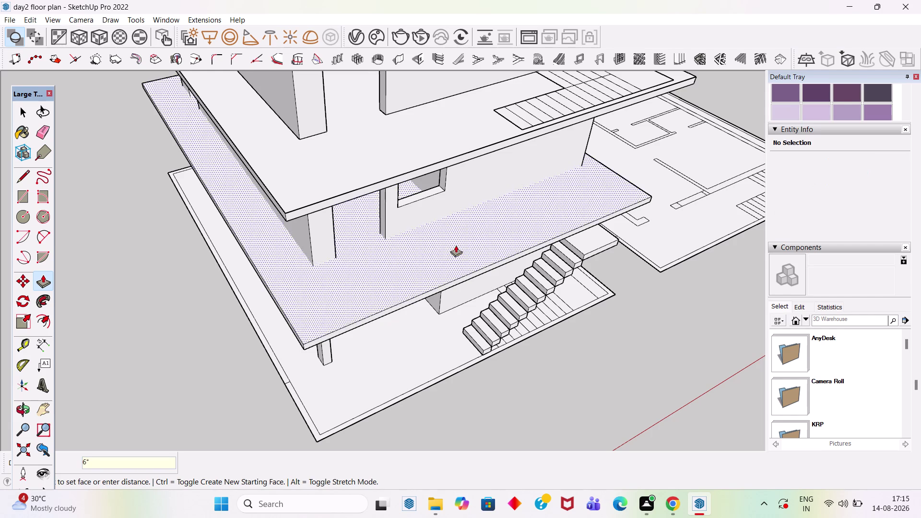
scroll(down, 3)
middle_drag(479, 284, 164, 117)
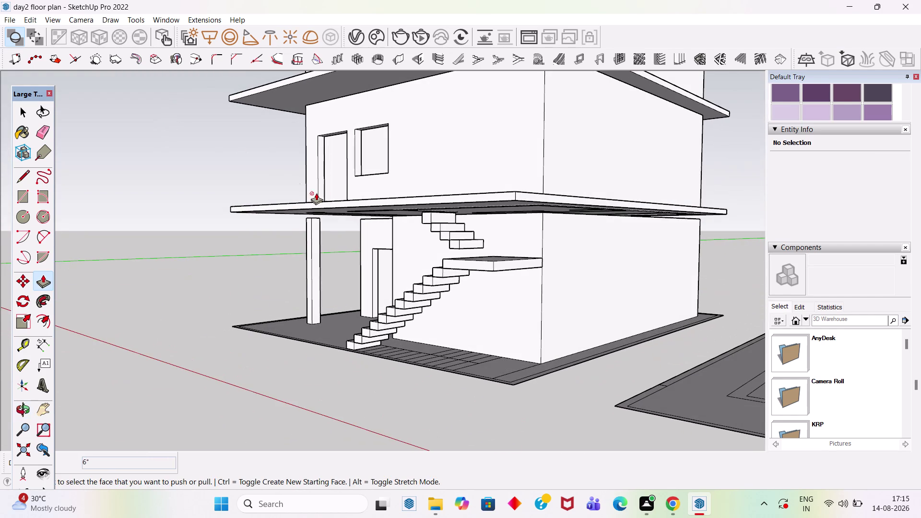
Undo the extrusion and re-extrude the slab face by 6" from underneath.
key(ctrl+z)
scroll(up, 3)
middle_drag(476, 182, 492, 224)
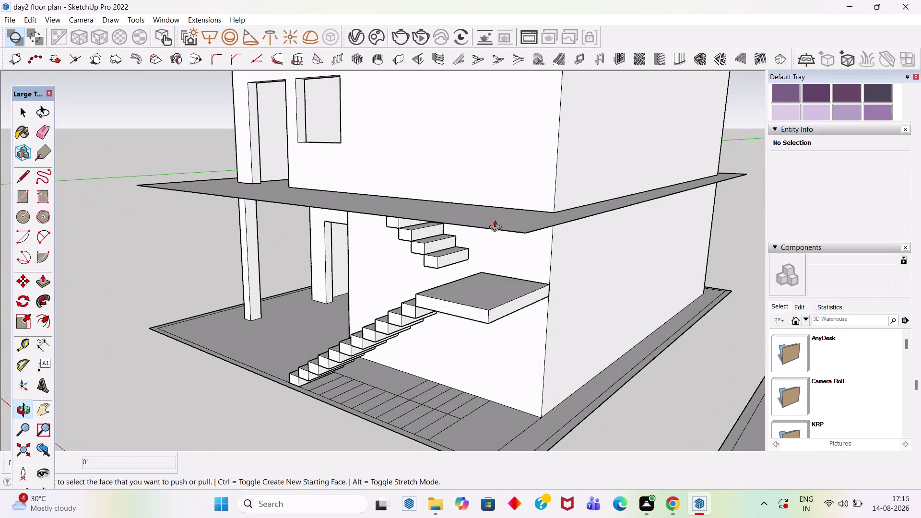
middle_drag(492, 224, 492, 223)
click(510, 218)
key(6)
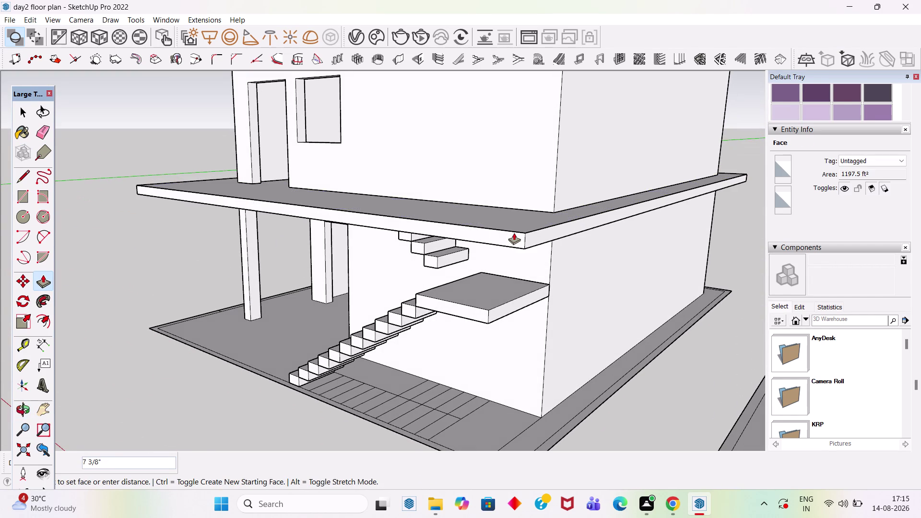
key(shift+quotedbl)
key(Return)
key(space)
middle_drag(606, 277, 589, 180)
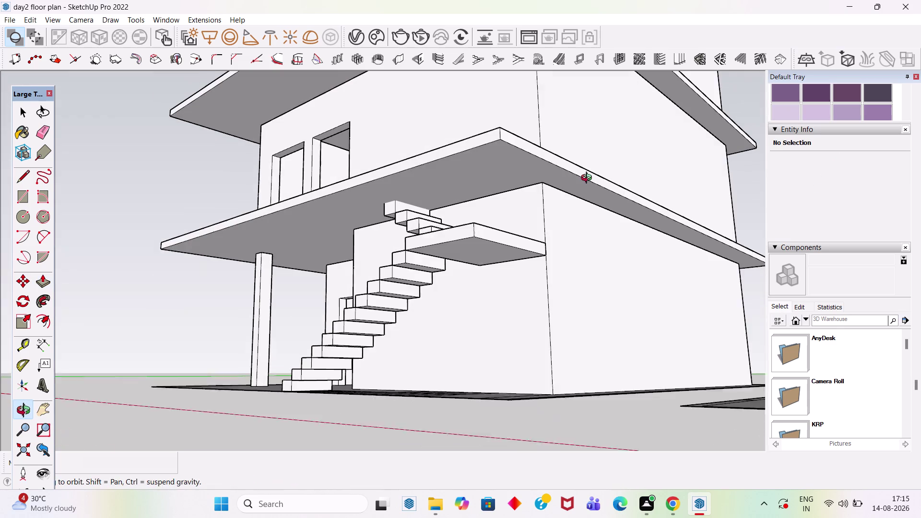
Triple-click the thickened slab and make it a group.
middle_drag(588, 180, 586, 178)
triple_click(527, 163)
click(527, 163)
right_click(527, 163)
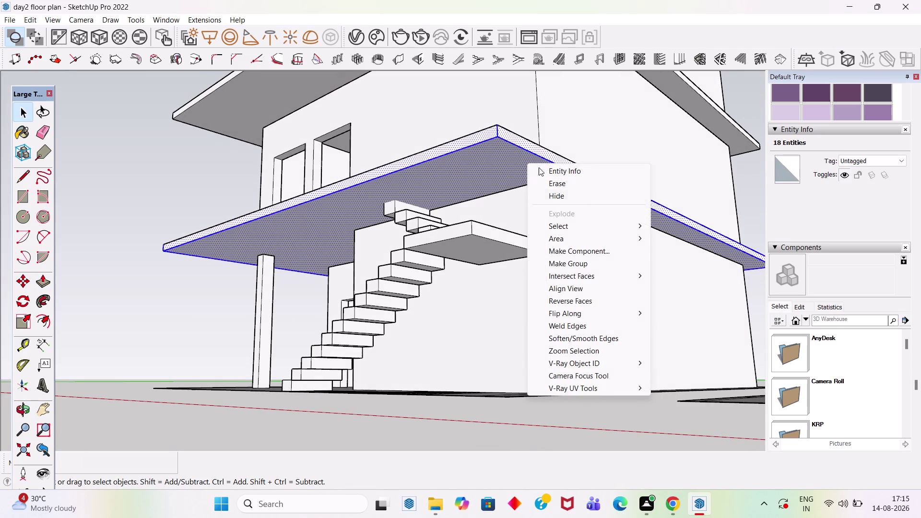
click(579, 265)
Clear the selection and orbit around the house to inspect the stairs beneath the slab.
scroll(down, 3)
middle_drag(484, 206, 545, 320)
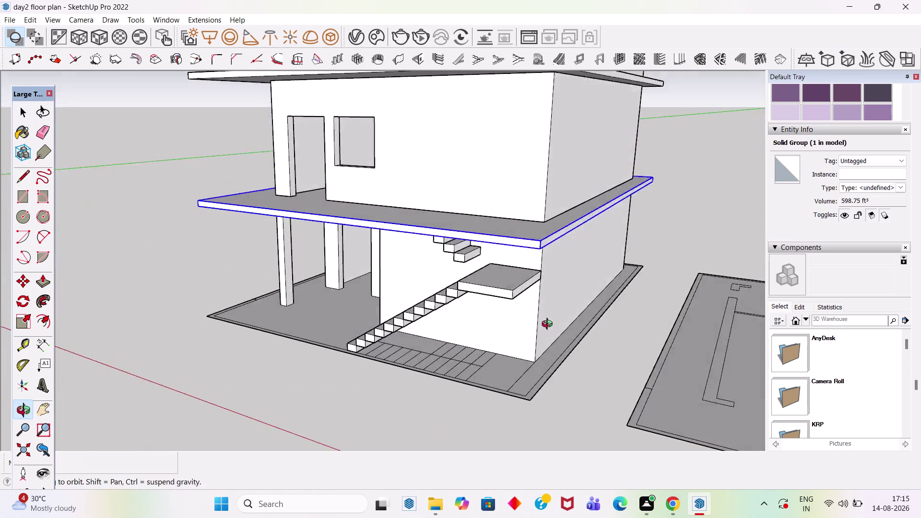
middle_drag(545, 321, 580, 365)
scroll(up, 3)
click(142, 235)
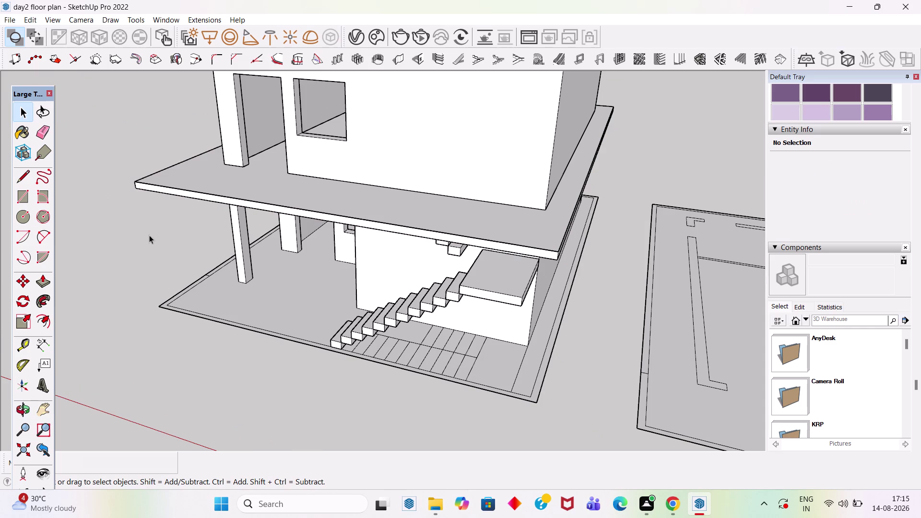
scroll(down, 3)
middle_drag(421, 232, 456, 338)
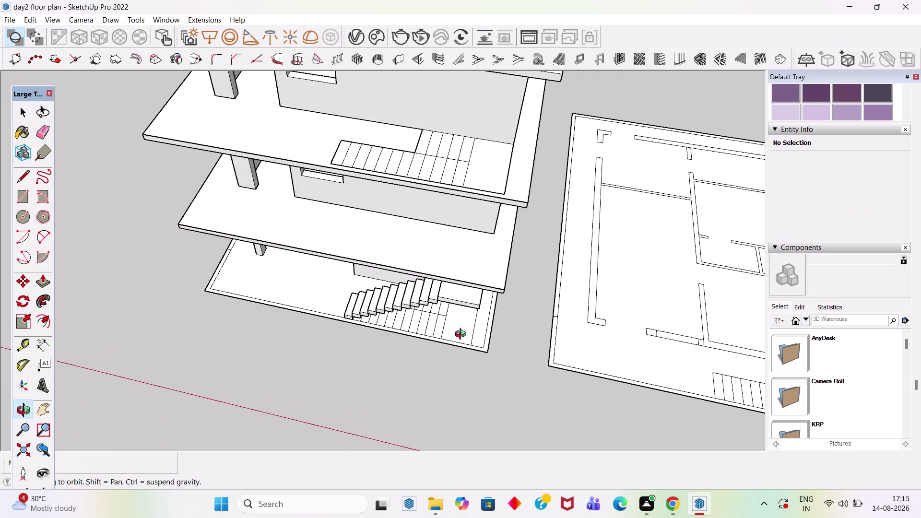
middle_drag(456, 339, 286, 82)
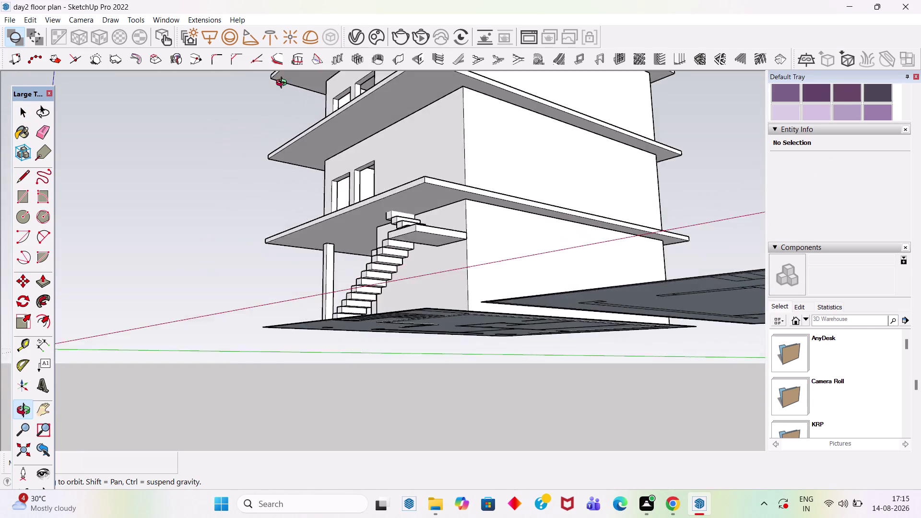
middle_drag(286, 82, 341, 158)
scroll(up, 3)
scroll(up, 3)
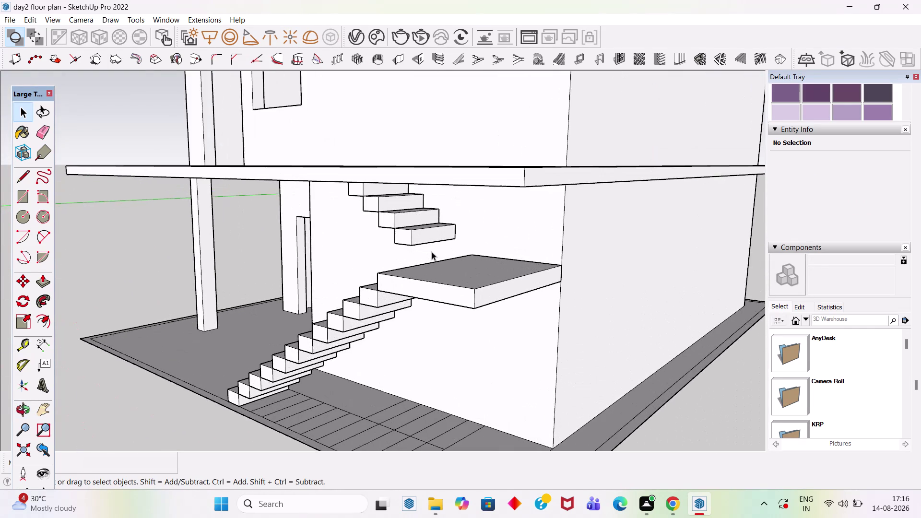
middle_drag(437, 251, 615, 249)
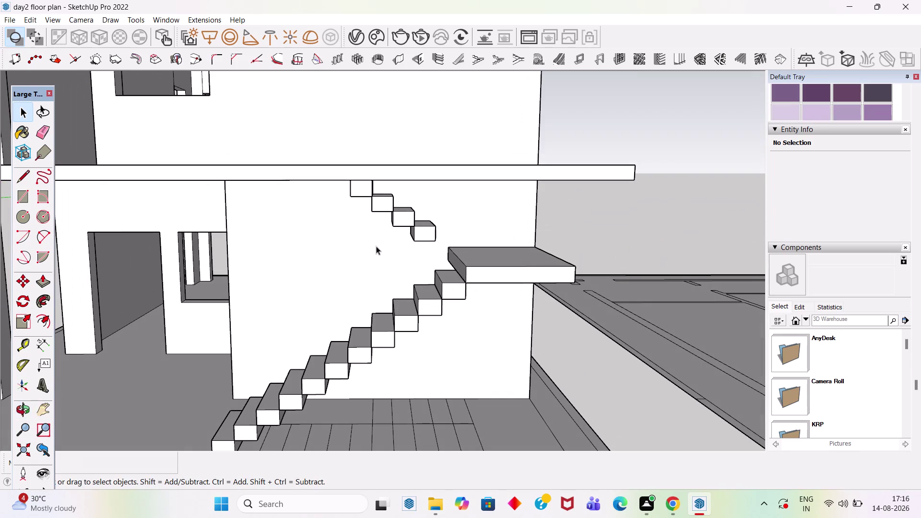
scroll(up, 3)
click(429, 231)
middle_drag(434, 246, 400, 242)
key(m)
key(Left)
scroll(up, 3)
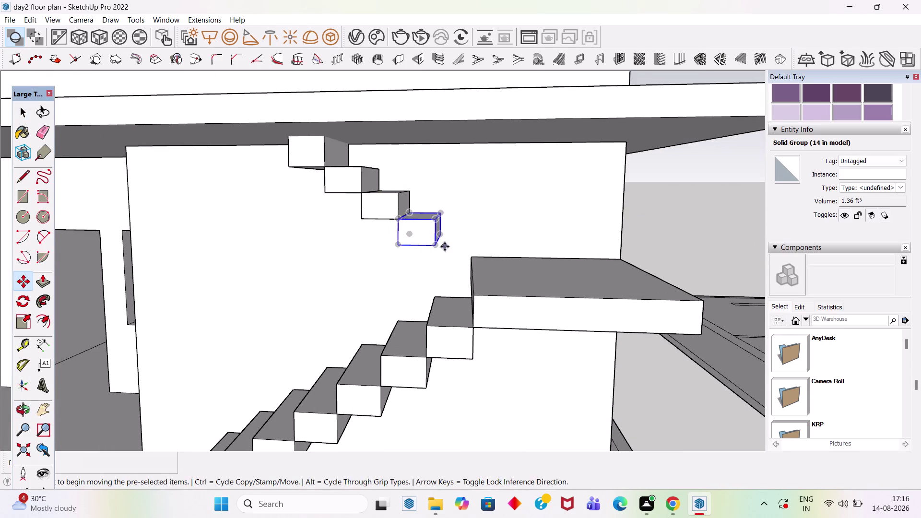
click(394, 213)
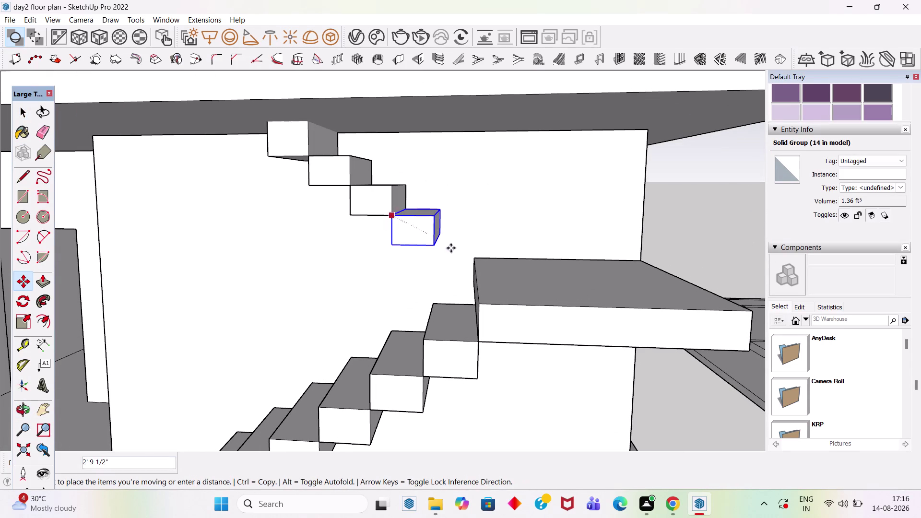
key(Escape)
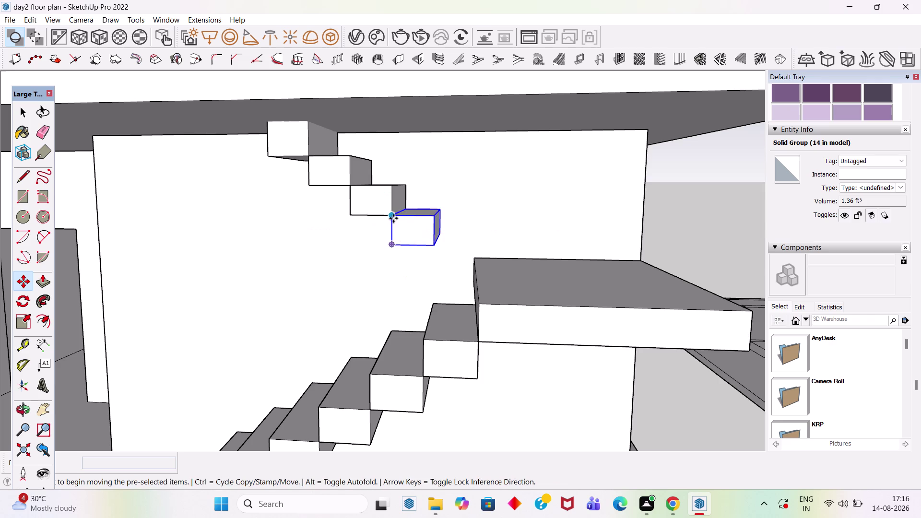
click(391, 216)
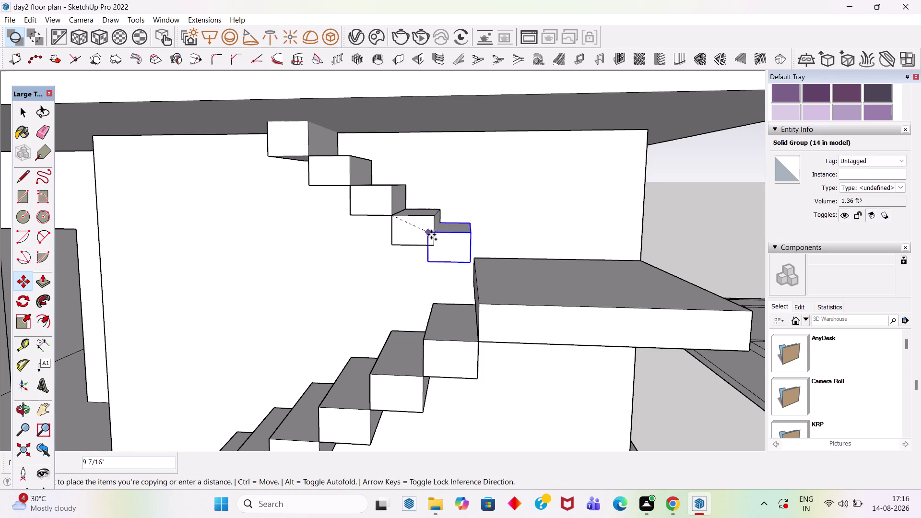
click(434, 246)
key(space)
scroll(down, 3)
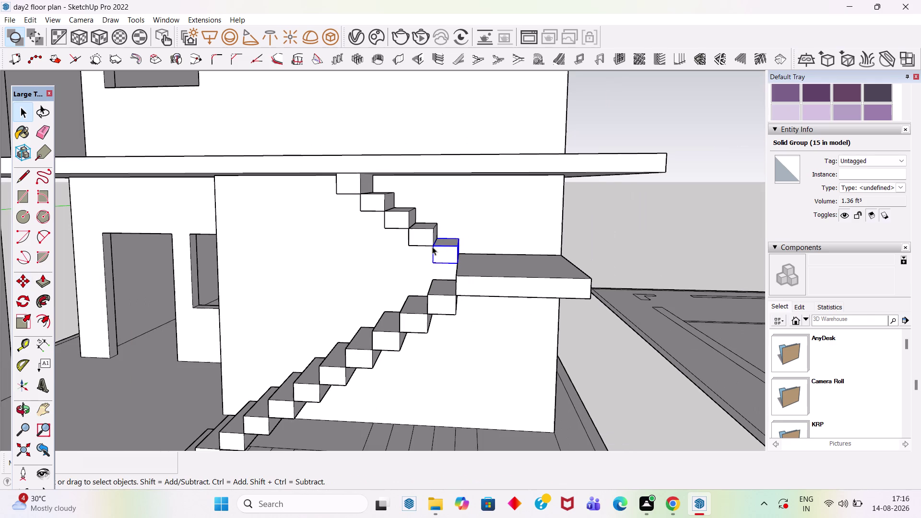
click(596, 230)
scroll(down, 3)
middle_drag(543, 272, 589, 174)
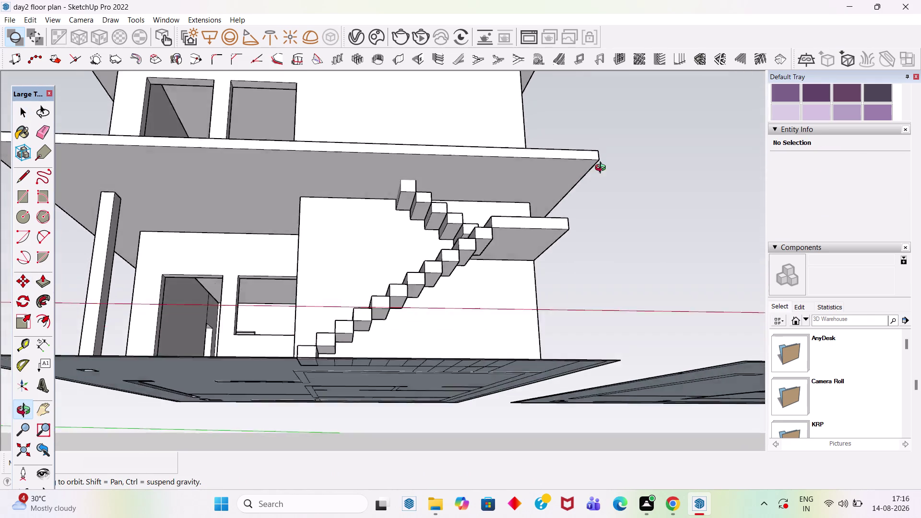
middle_drag(589, 174, 704, 241)
scroll(up, 3)
scroll(down, 3)
middle_drag(512, 239, 453, 227)
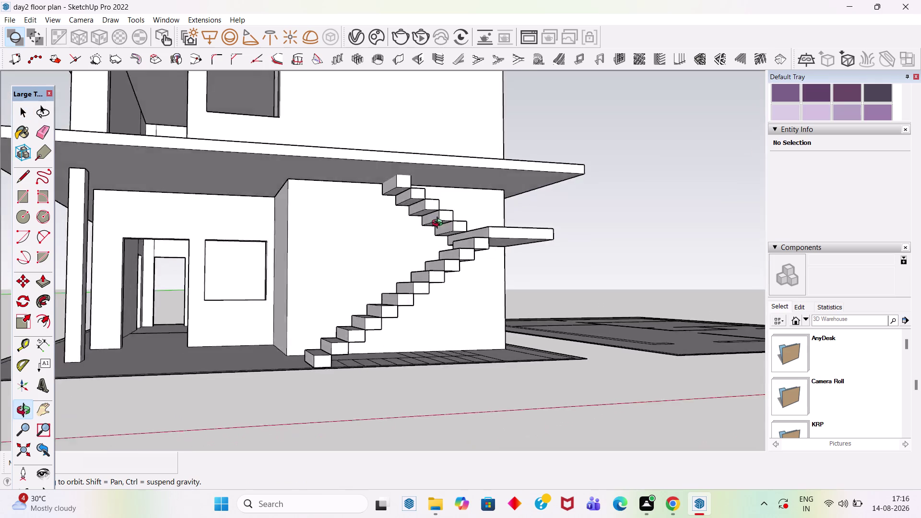
middle_drag(453, 226, 312, 280)
scroll(up, 3)
scroll(down, 3)
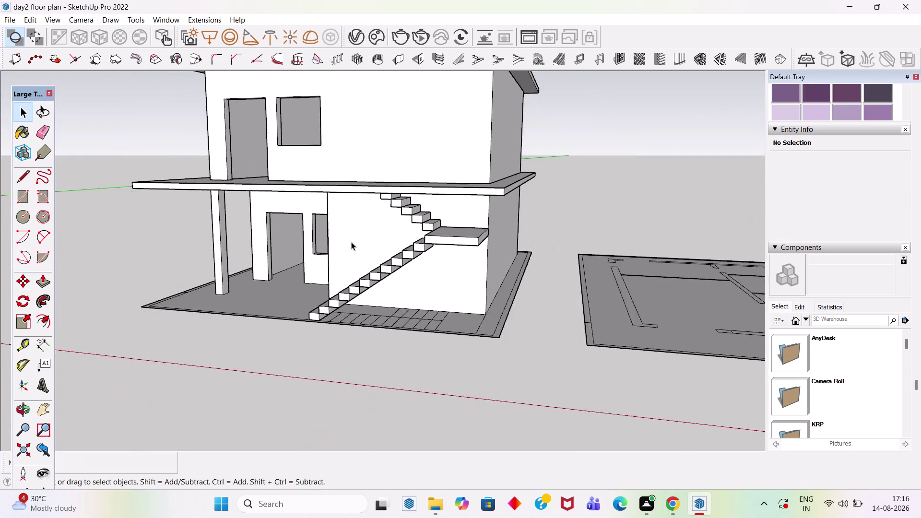
scroll(down, 3)
middle_drag(423, 213, 460, 164)
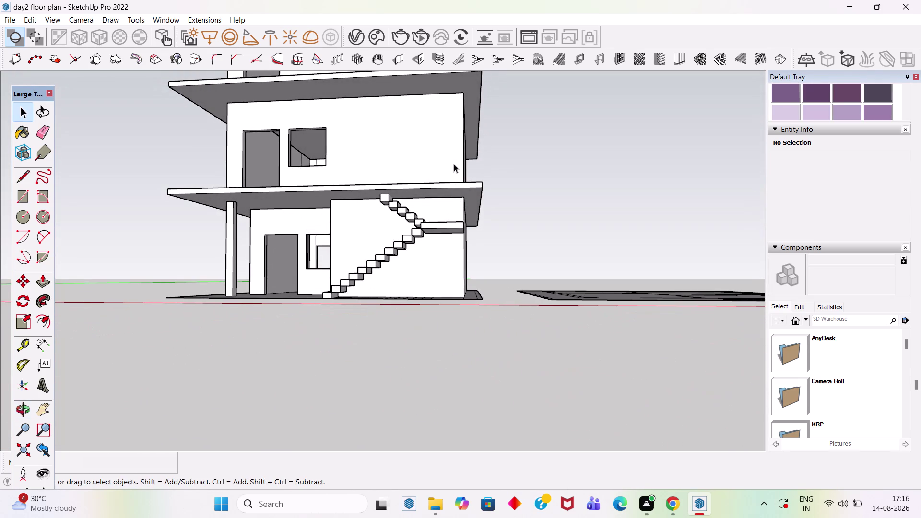
middle_drag(435, 167, 404, 345)
scroll(up, 3)
scroll(up, 3)
middle_drag(411, 347, 426, 310)
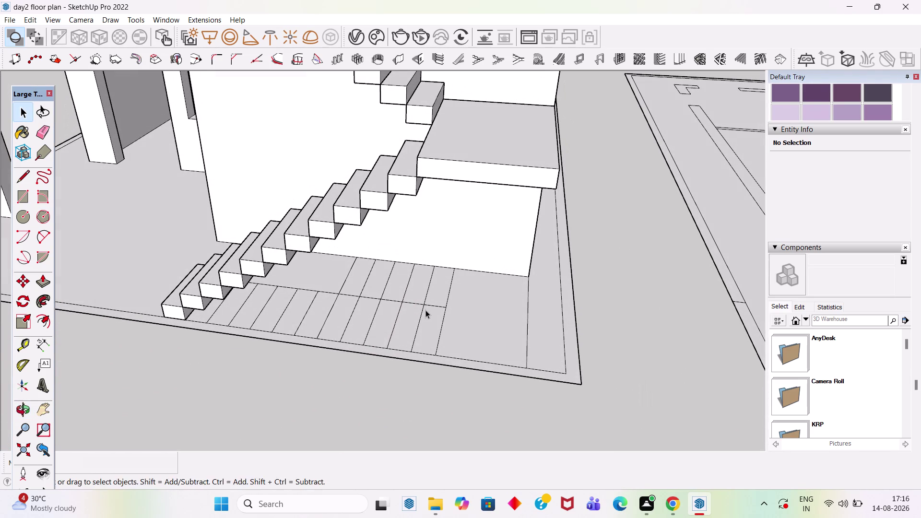
Place Tape Measure guides from the stair base and landing up to the slab's top edge.
key(t)
click(453, 360)
middle_drag(456, 325, 476, 268)
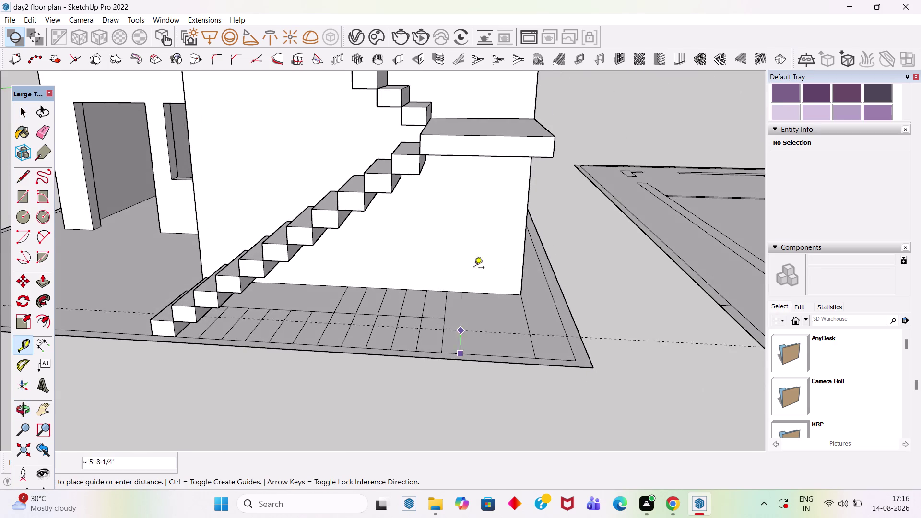
key(Up)
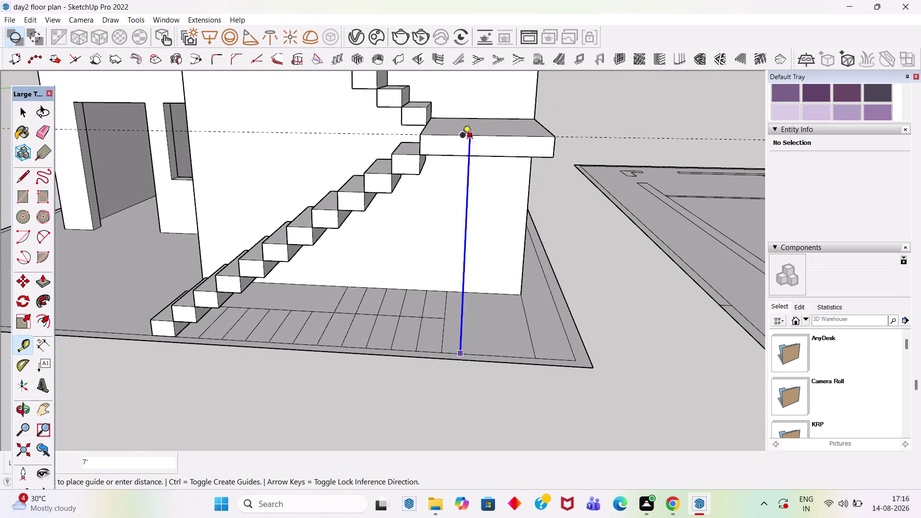
click(462, 136)
scroll(down, 3)
middle_drag(467, 248, 476, 234)
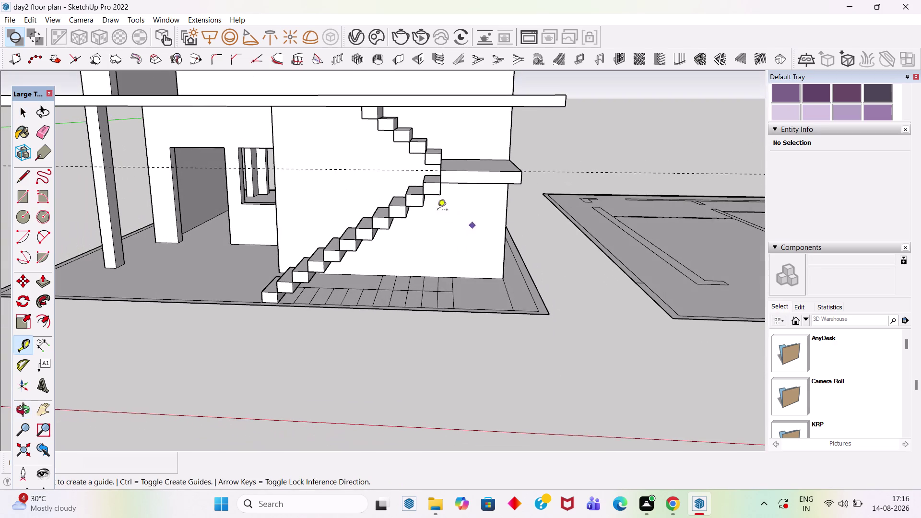
click(423, 170)
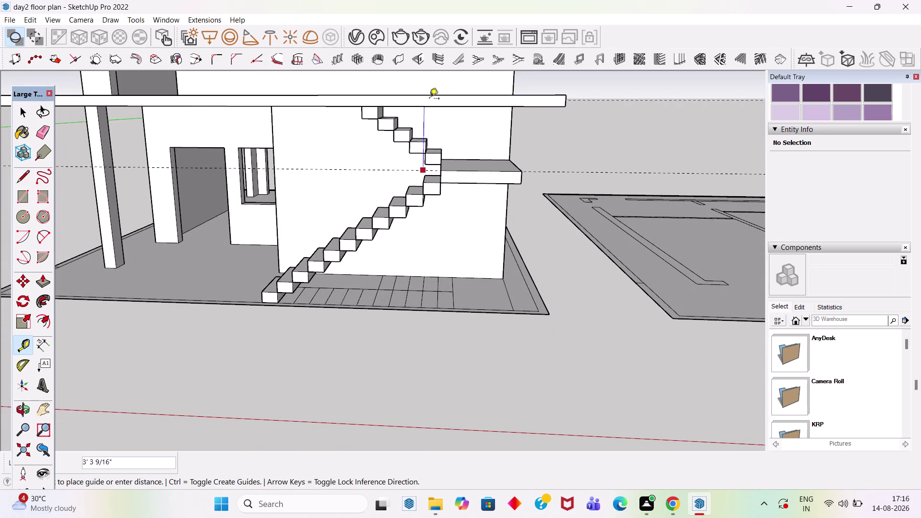
middle_drag(428, 92, 425, 170)
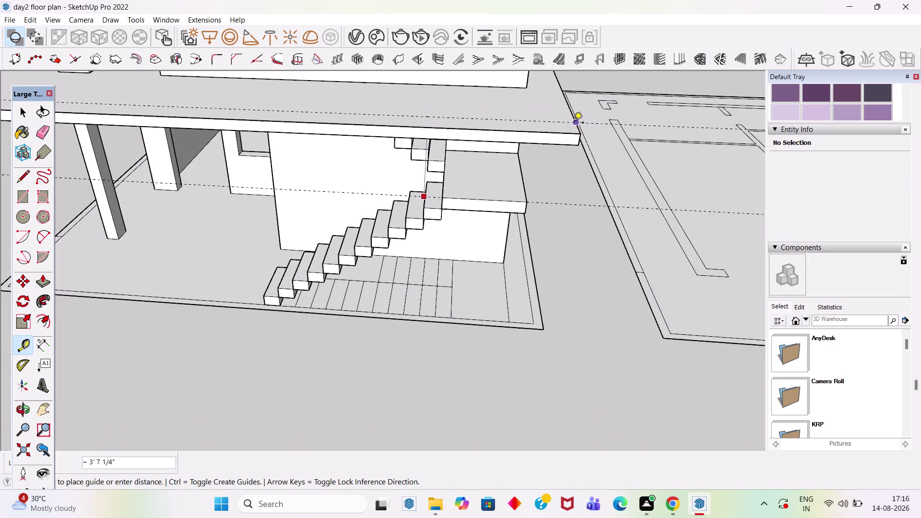
key(Up)
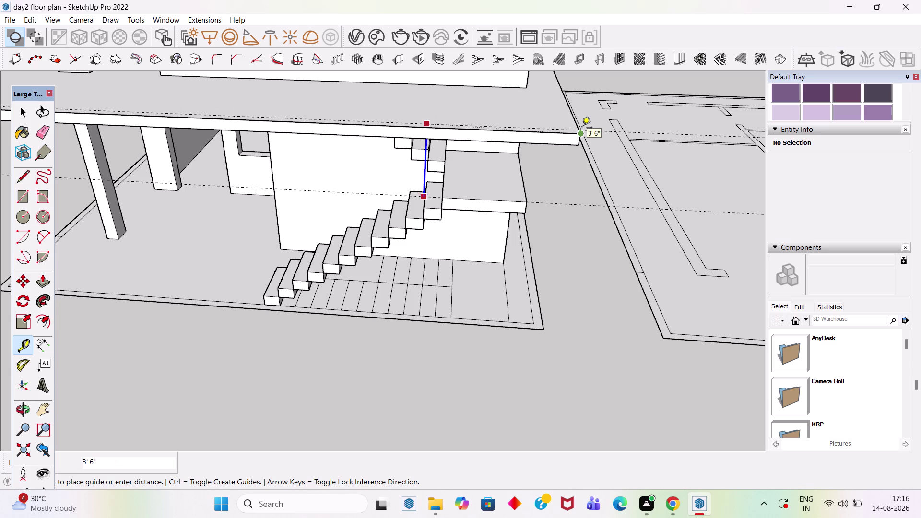
click(582, 128)
Orbit over the stair flight and place offset guides from the slab's top corner.
middle_drag(531, 179, 383, 316)
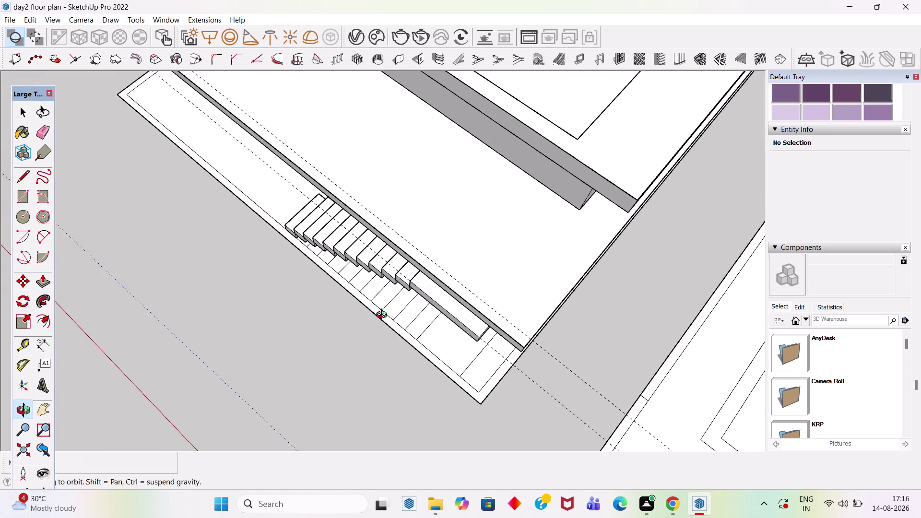
middle_drag(383, 316, 388, 308)
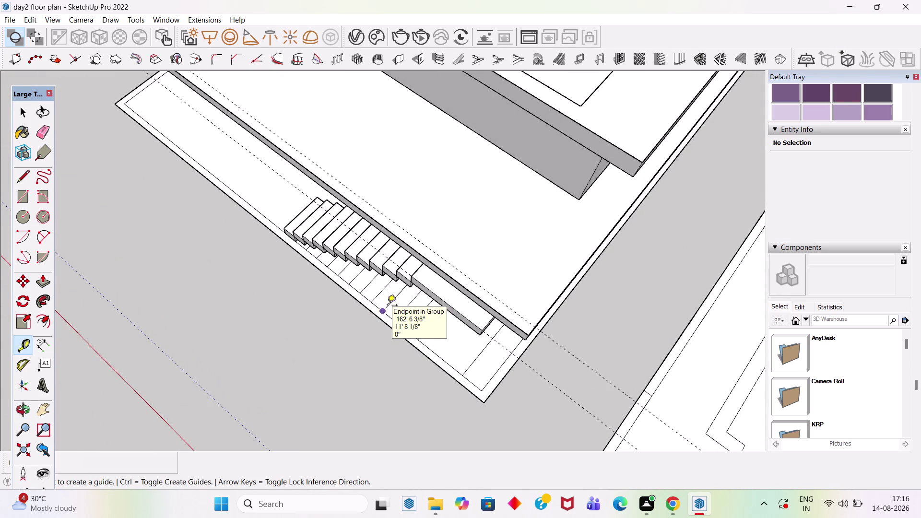
scroll(up, 3)
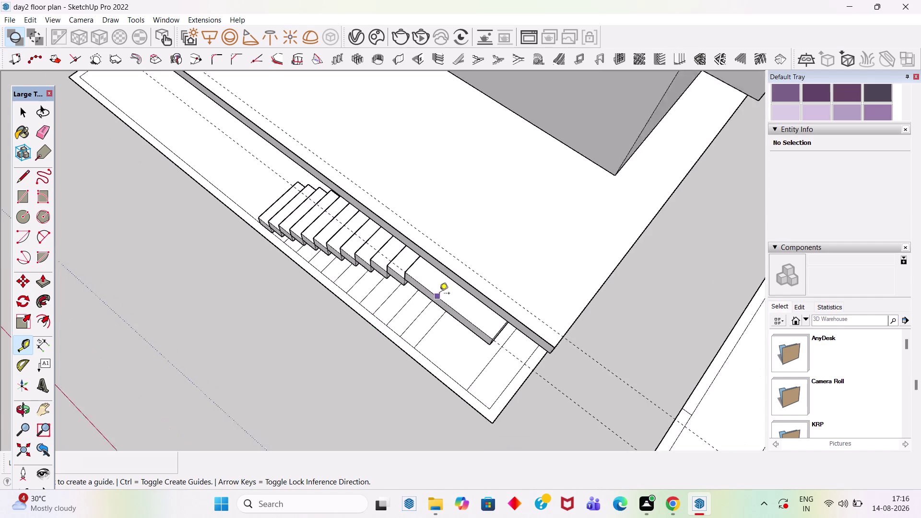
scroll(up, 3)
scroll(up, 3)
scroll(down, 3)
middle_drag(391, 257, 377, 205)
scroll(down, 3)
middle_drag(442, 287, 529, 265)
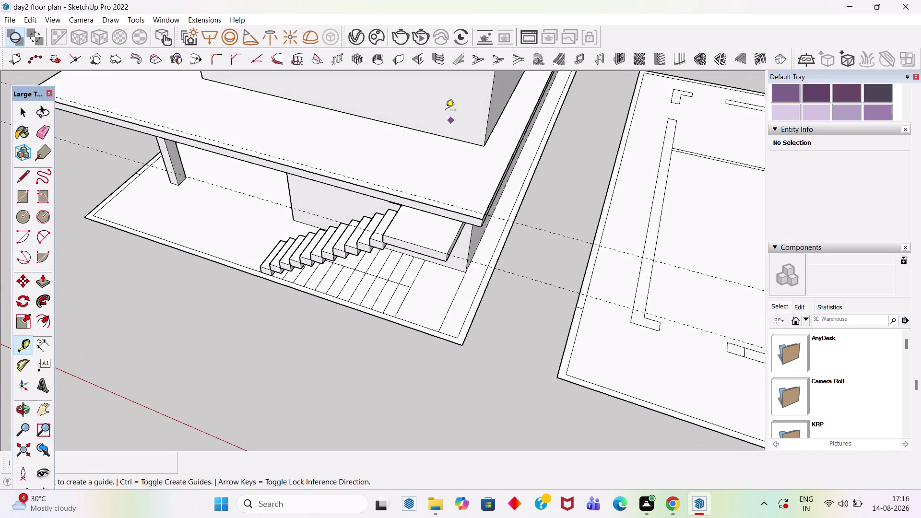
scroll(up, 3)
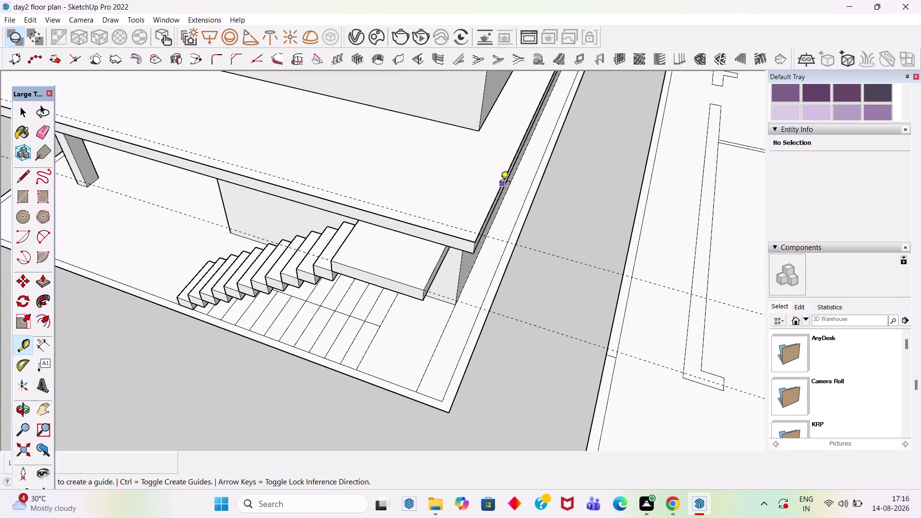
scroll(down, 3)
scroll(down, 3)
middle_drag(424, 238, 504, 154)
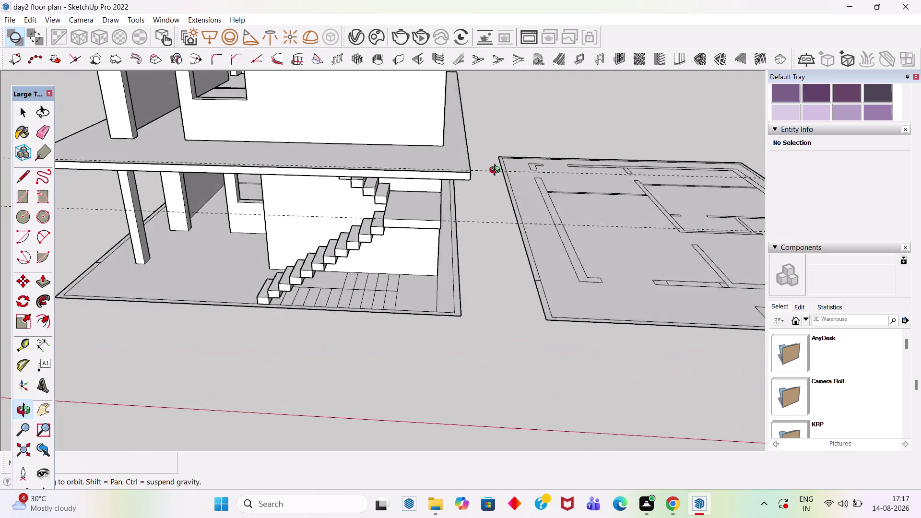
middle_drag(504, 154, 494, 175)
click(471, 149)
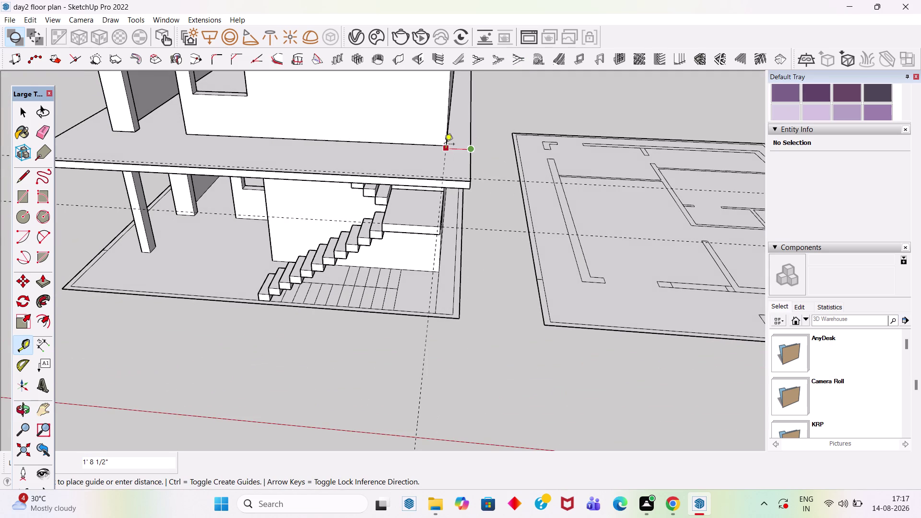
click(445, 146)
click(444, 168)
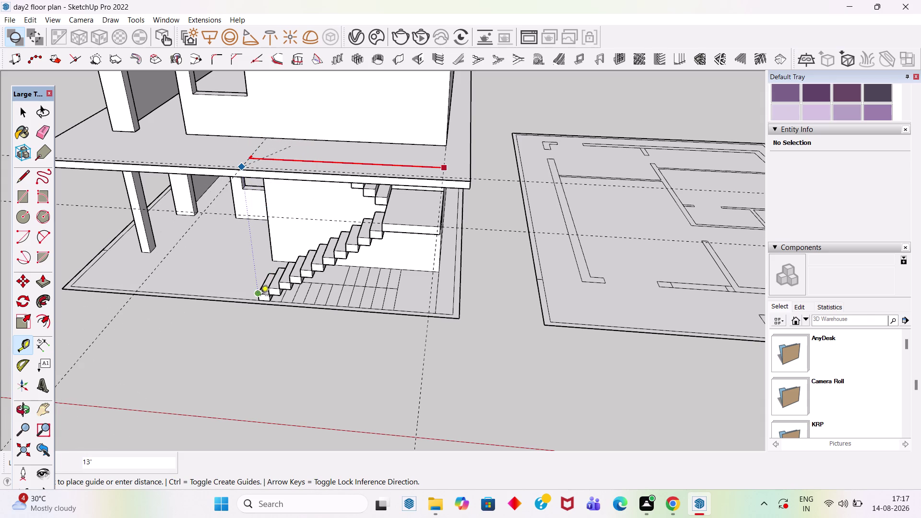
Place a 13-foot guide along the slab top, marking the stair flight's extent.
scroll(up, 3)
click(258, 308)
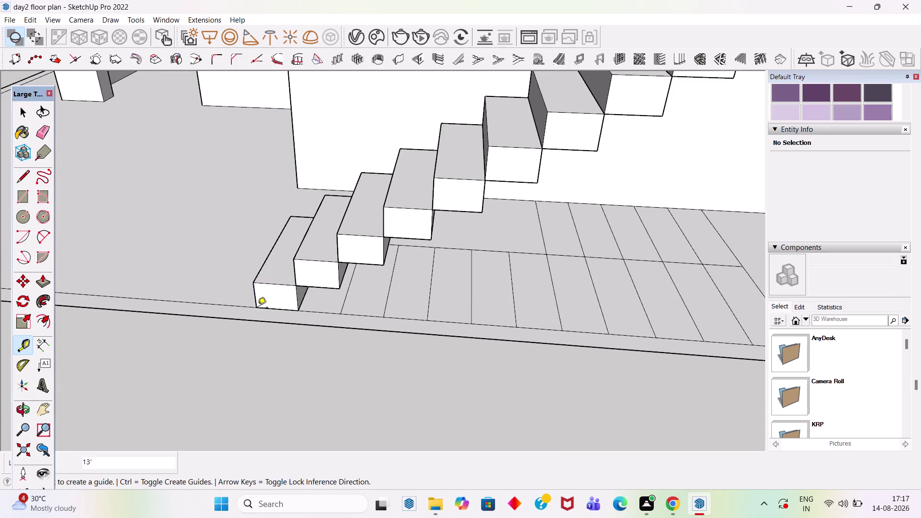
scroll(down, 3)
middle_drag(307, 243, 318, 314)
scroll(up, 3)
key(space)
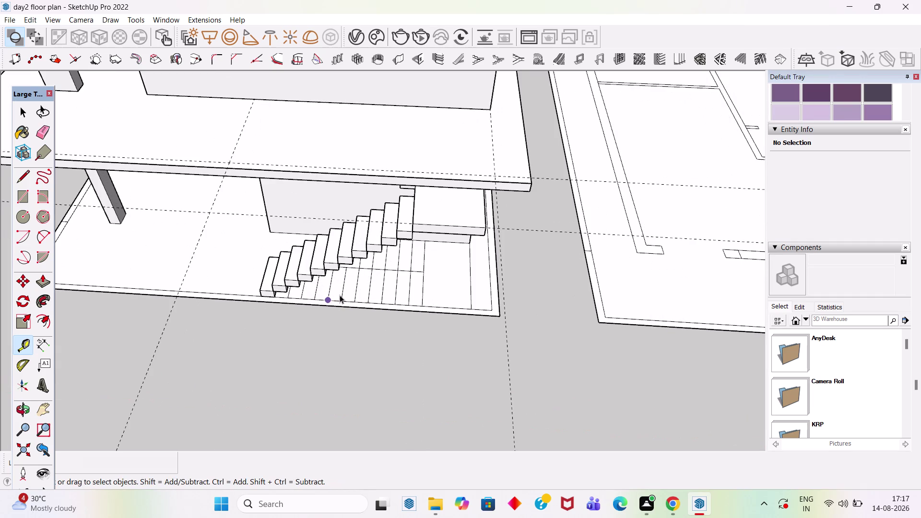
key(space)
Enter the first-floor slab group and start a rectangle at a guide corner.
double_click(425, 155)
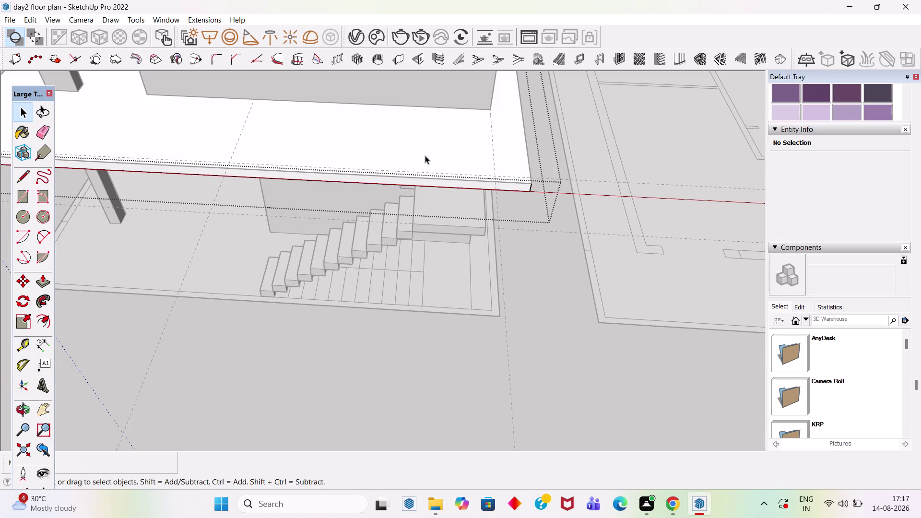
key(r)
click(255, 99)
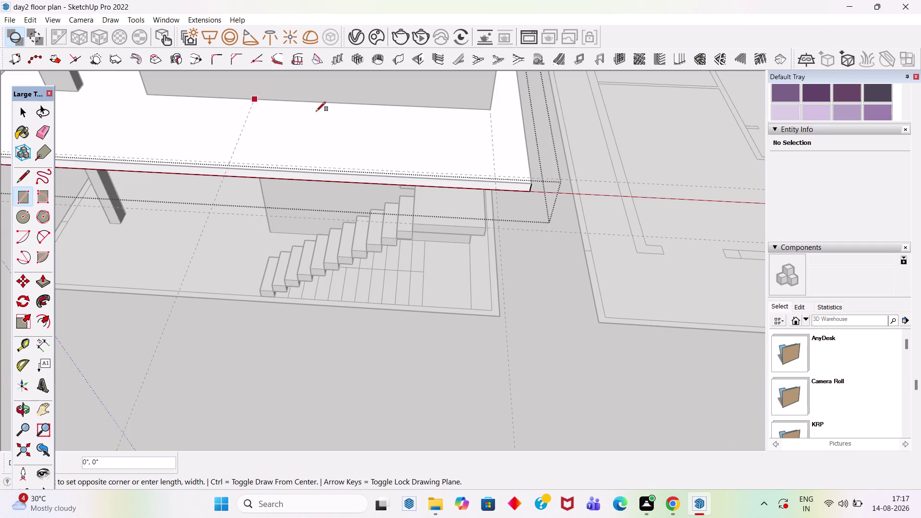
scroll(up, 3)
Complete the opening rectangle along the guides on the slab top.
scroll(up, 3)
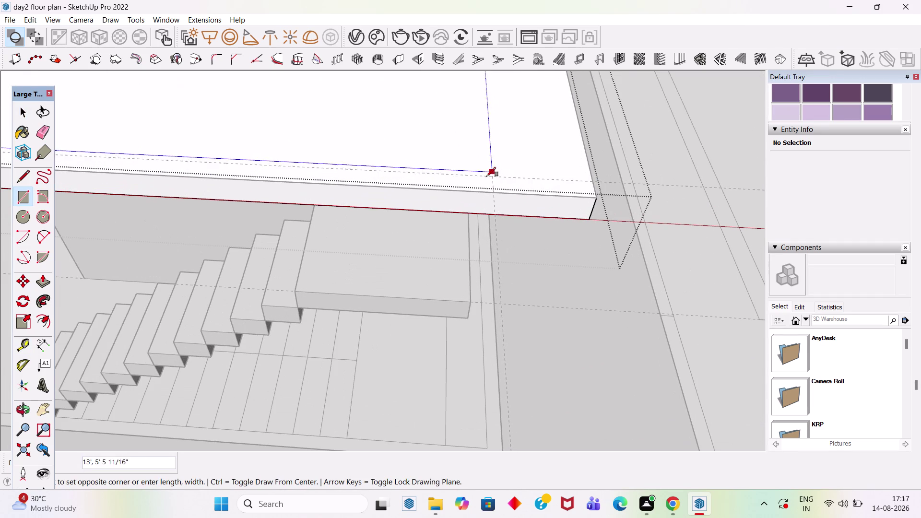
click(494, 177)
key(space)
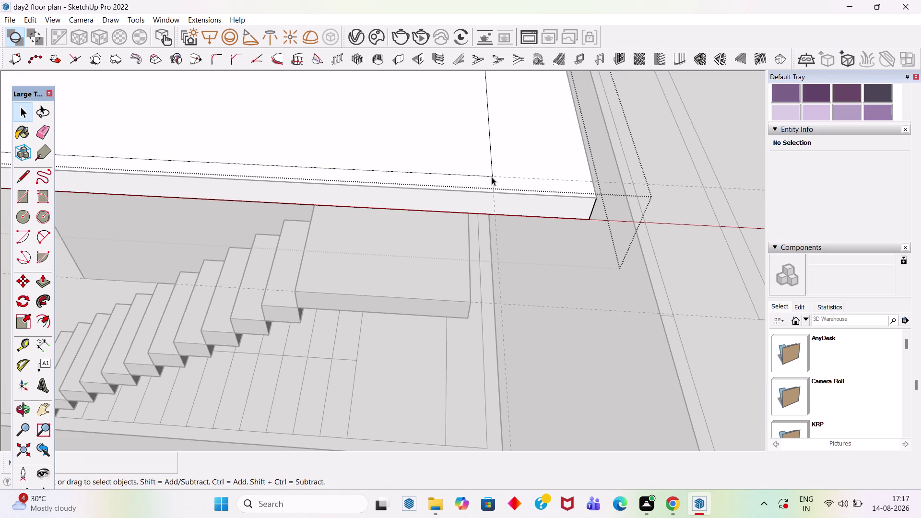
click(465, 155)
Push/Pull the rectangle face through the slab thickness to cut the stairwell.
key(p)
click(465, 155)
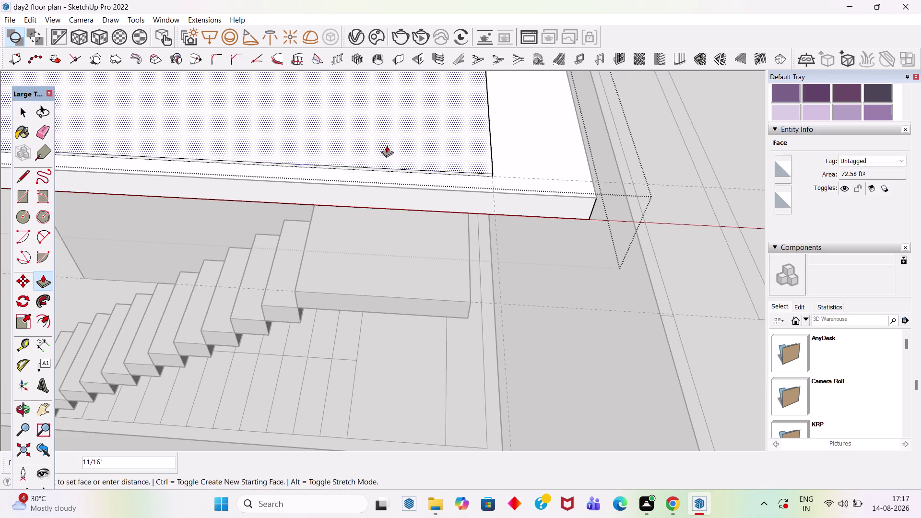
middle_drag(399, 194, 399, 163)
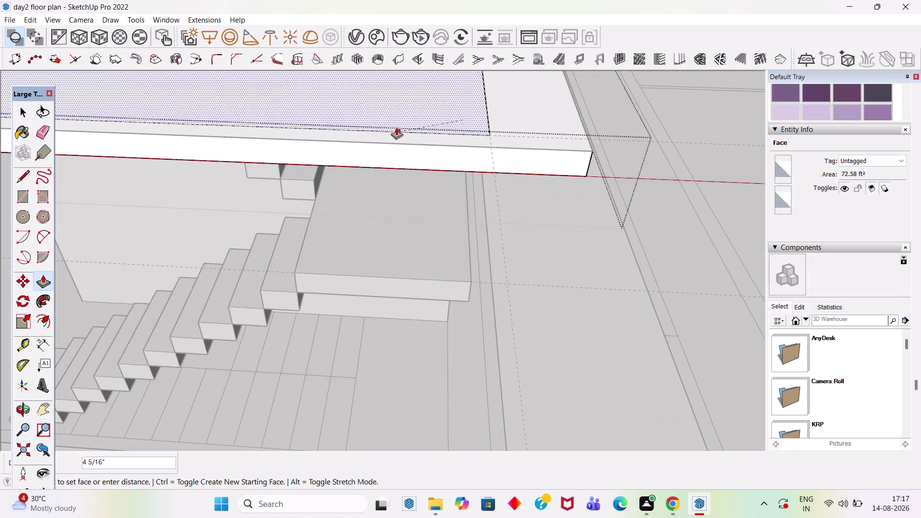
middle_drag(373, 124, 77, 164)
scroll(down, 3)
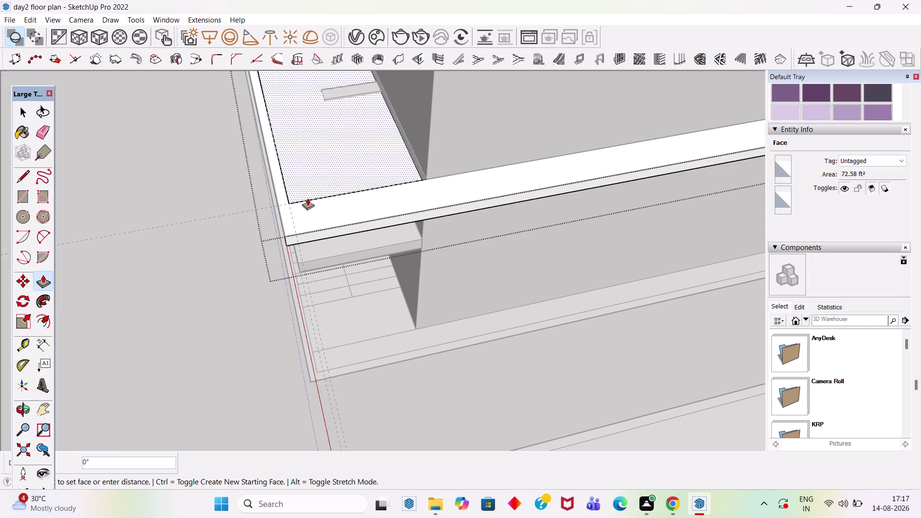
scroll(down, 3)
middle_drag(342, 138, 273, 141)
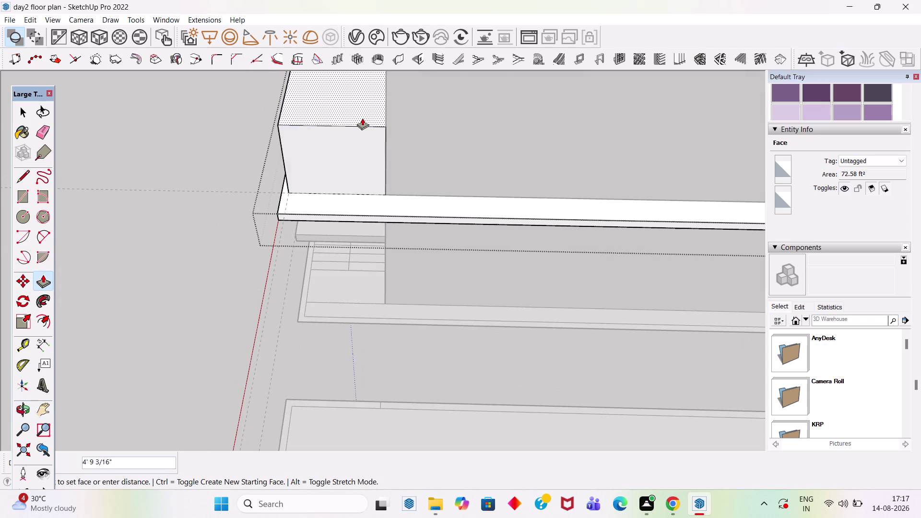
key(Escape)
scroll(up, 3)
click(344, 173)
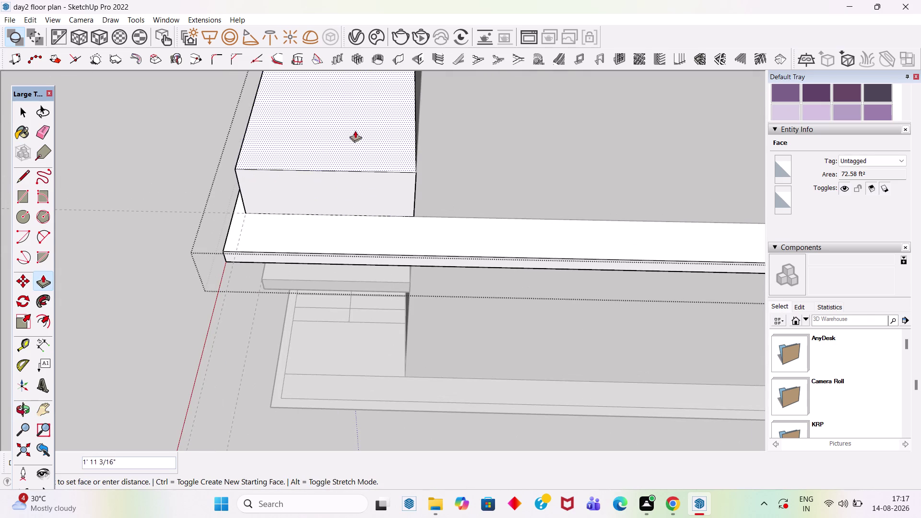
click(358, 199)
key(space)
Exit the slab group and orbit out to show the house and floor plan.
scroll(down, 3)
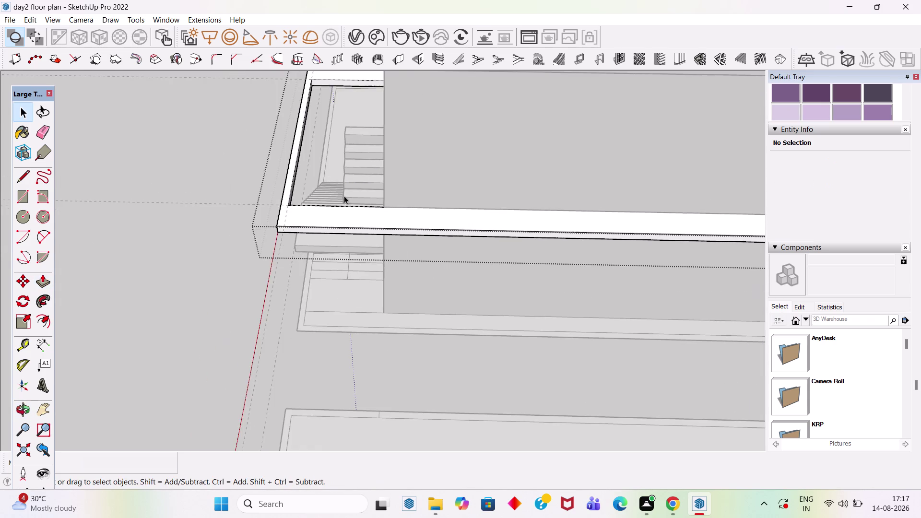
scroll(down, 3)
middle_drag(432, 237, 581, 175)
scroll(down, 3)
drag(160, 209, 164, 204)
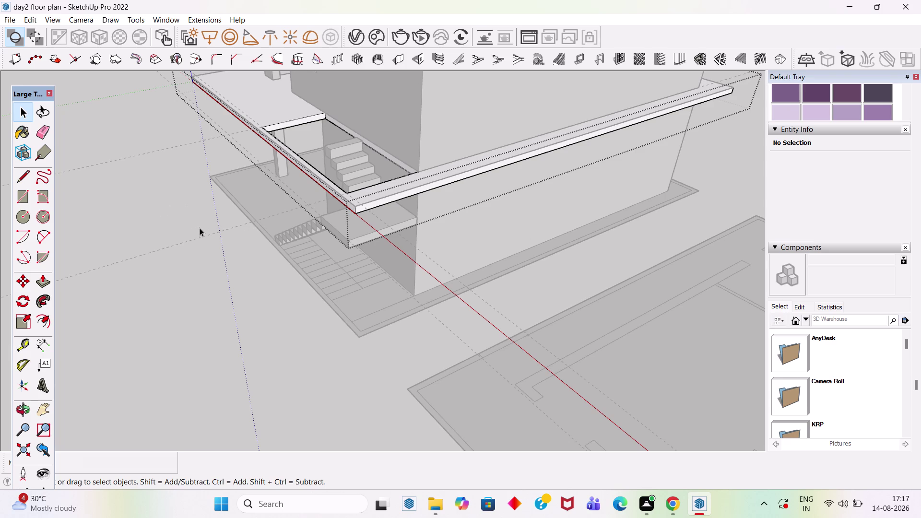
key(Escape)
key(Escape)
click(203, 218)
scroll(down, 3)
scroll(up, 3)
middle_drag(290, 268, 430, 256)
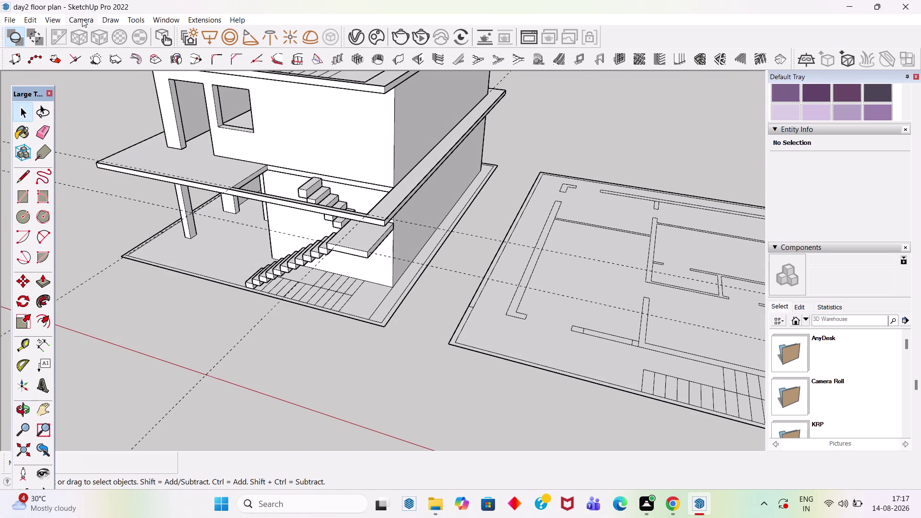
click(33, 20)
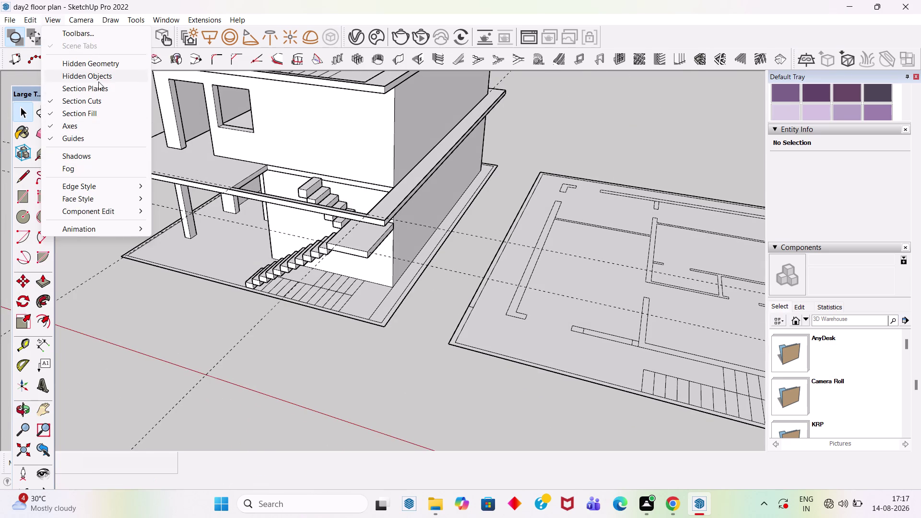
Delete all the guide lines from the model.
click(33, 22)
click(33, 22)
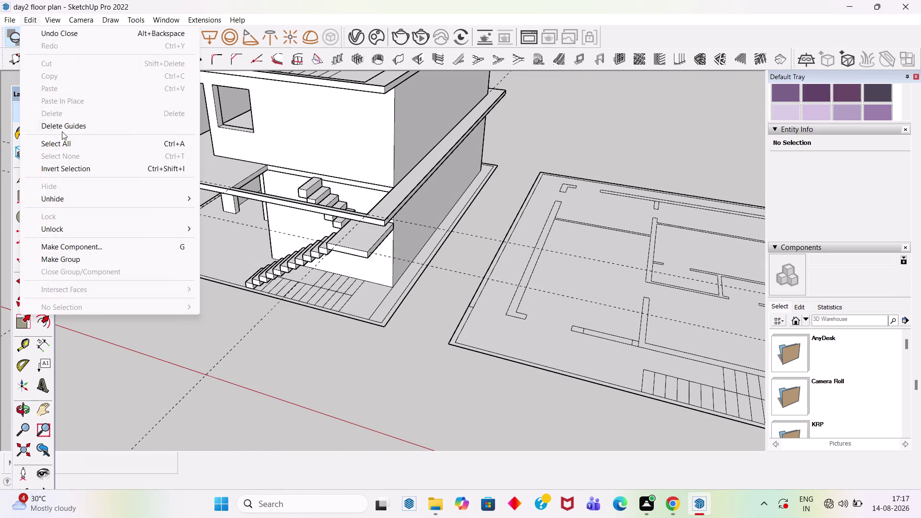
click(65, 126)
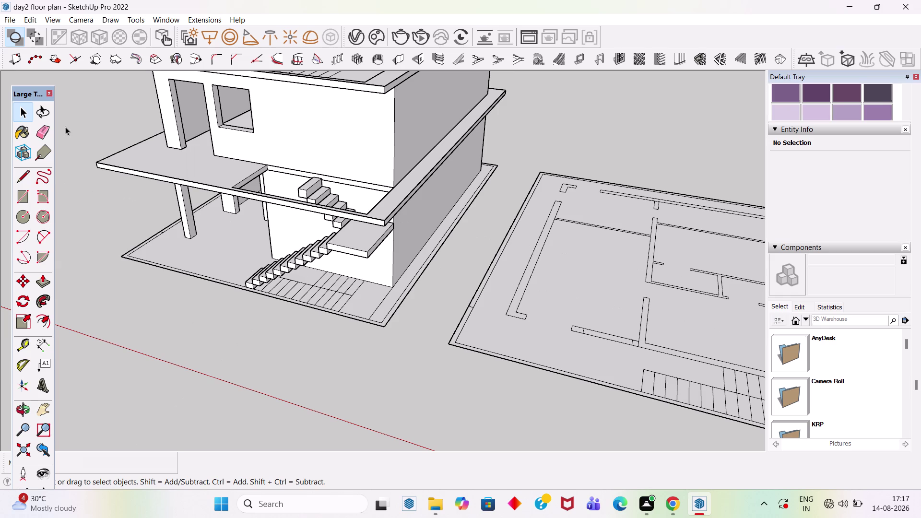
scroll(up, 3)
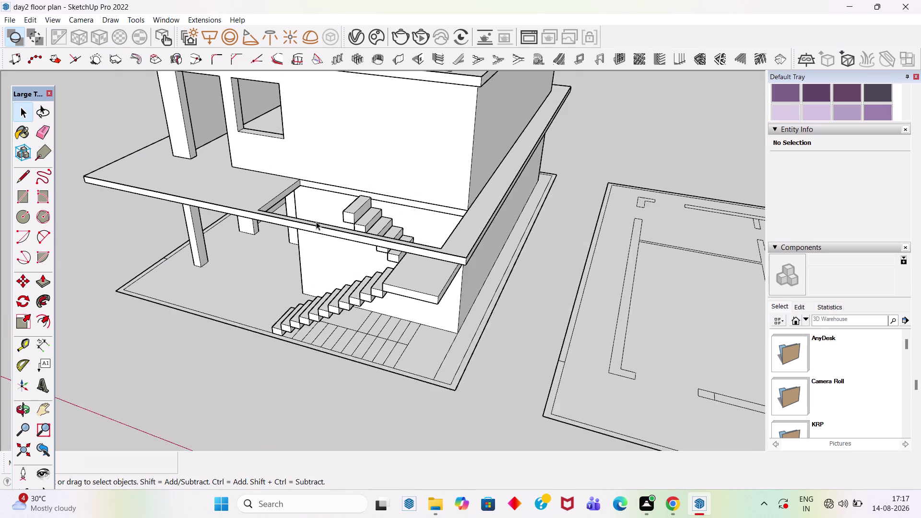
scroll(up, 3)
scroll(up, 3)
Orbit around the house to inspect the first-floor stair opening from several sides.
middle_drag(431, 243, 591, 261)
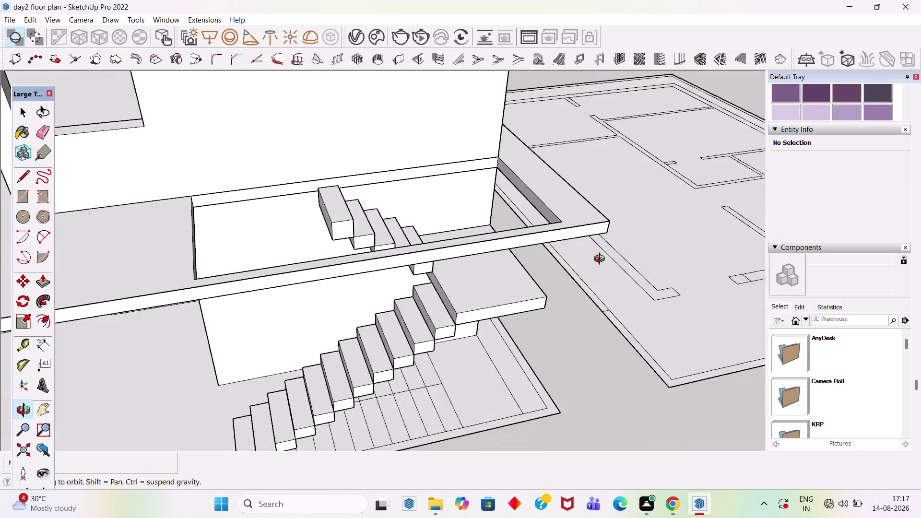
middle_drag(591, 261, 426, 176)
scroll(down, 3)
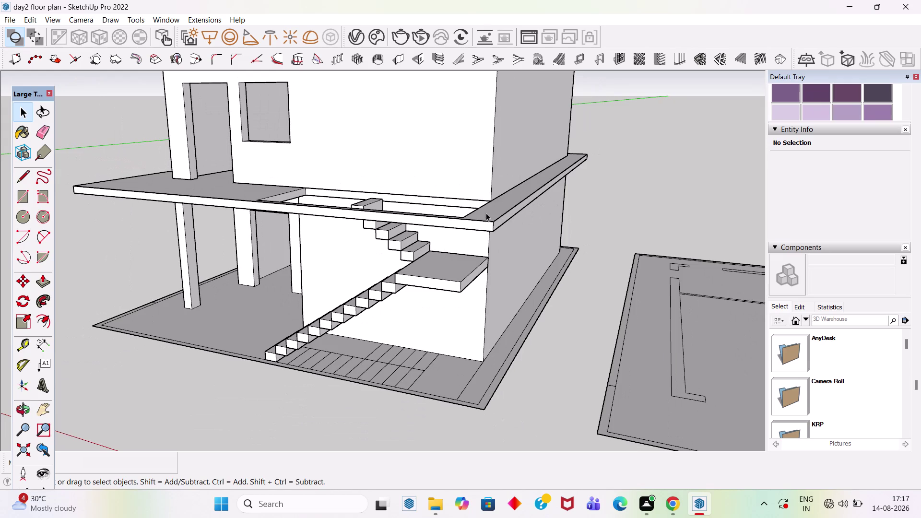
middle_drag(486, 200, 465, 264)
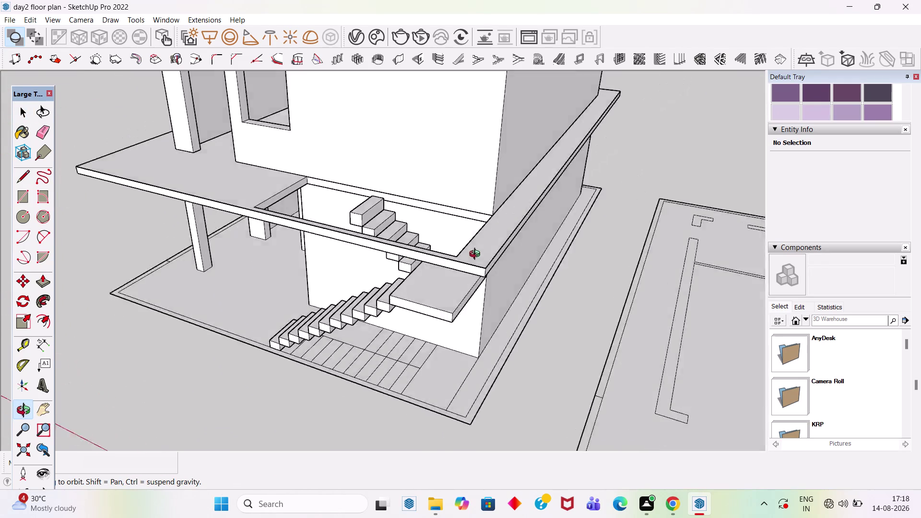
middle_drag(466, 264, 494, 227)
scroll(down, 3)
middle_drag(474, 239, 528, 251)
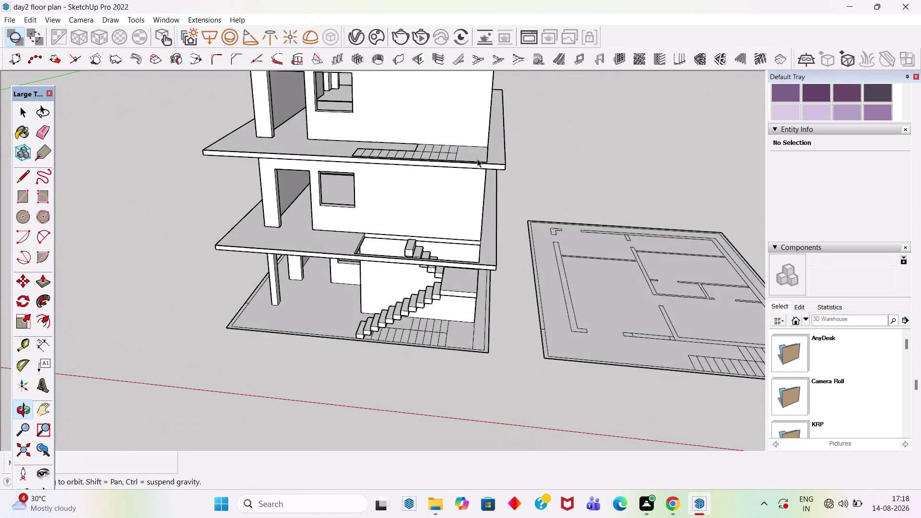
Select the upper storey group and slab, delete the selection, and level the view.
click(487, 162)
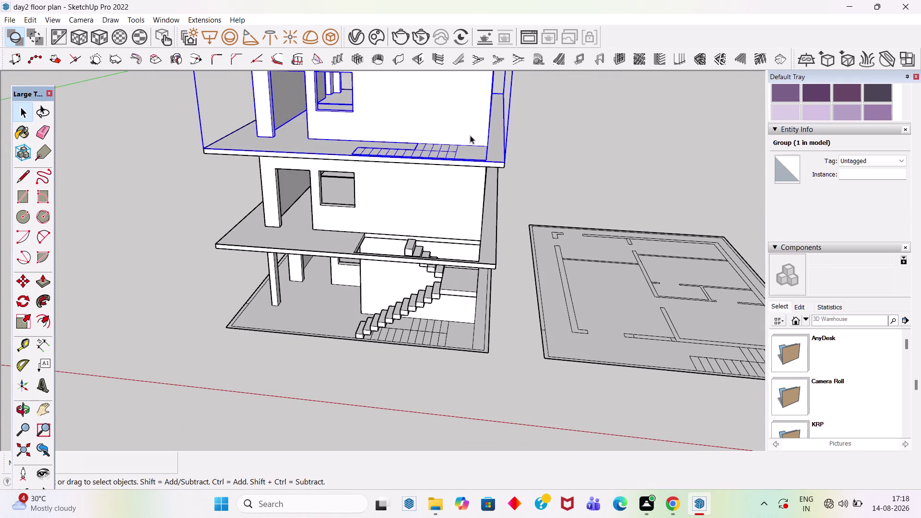
click(499, 168)
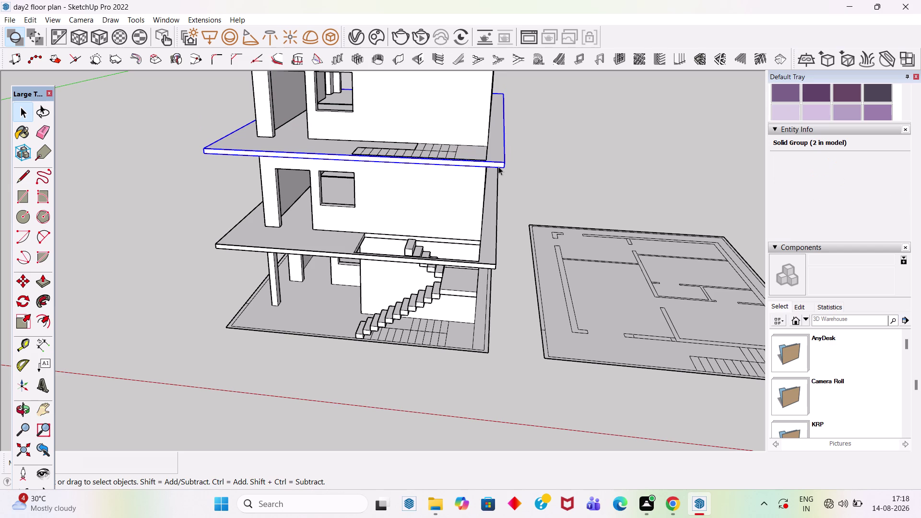
key(Delete)
middle_drag(505, 145, 497, 76)
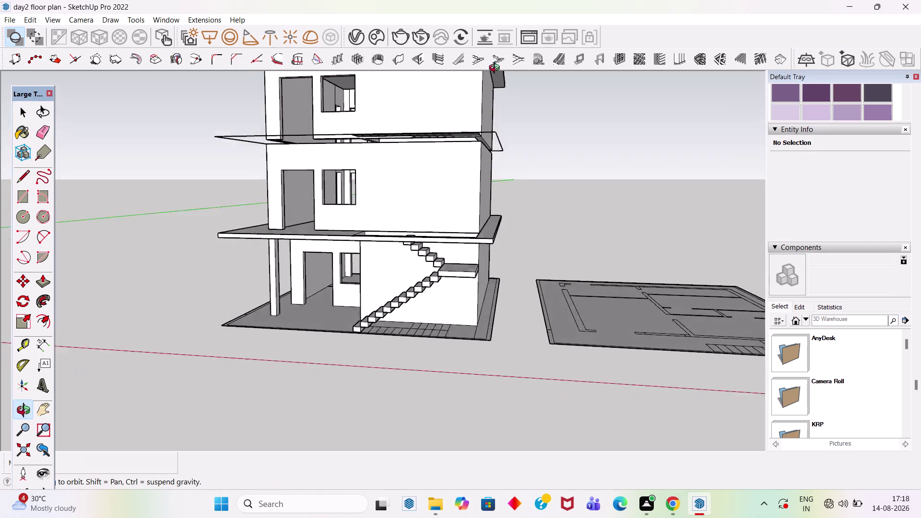
middle_drag(497, 77, 488, 80)
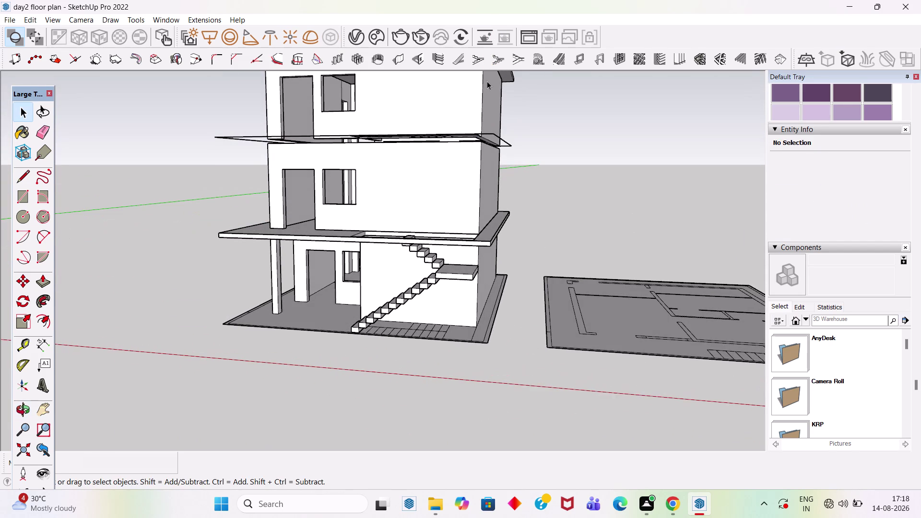
middle_drag(441, 149, 485, 262)
Enter the upper storey group and erase the footprint outline and individual tread lines.
double_click(477, 178)
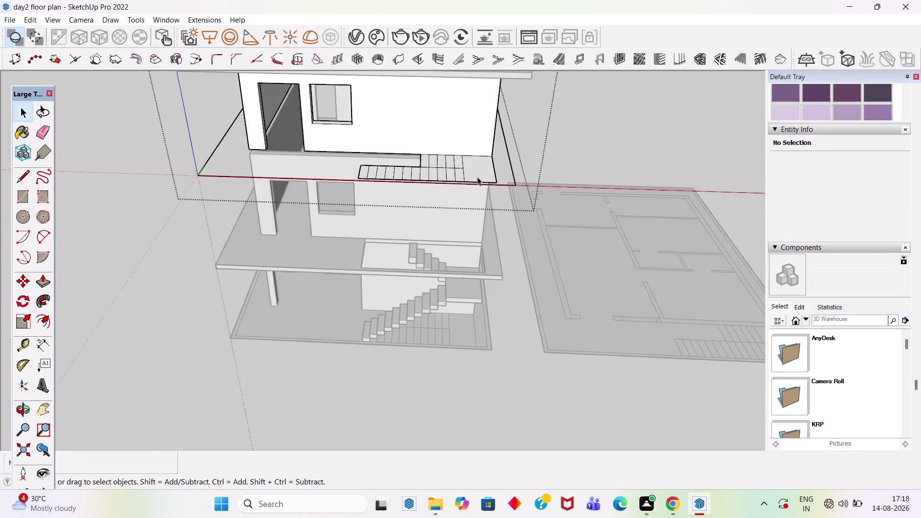
scroll(up, 3)
middle_drag(485, 166, 462, 244)
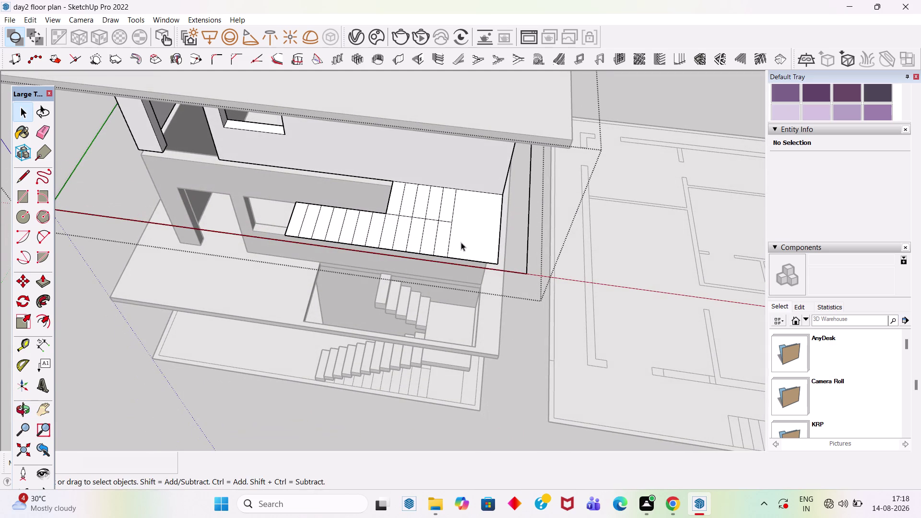
key(e)
click(499, 231)
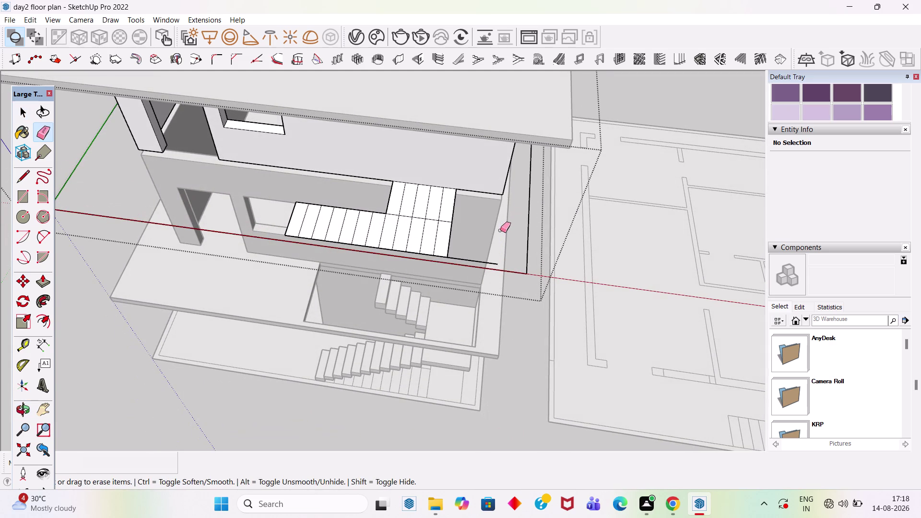
click(455, 209)
click(441, 204)
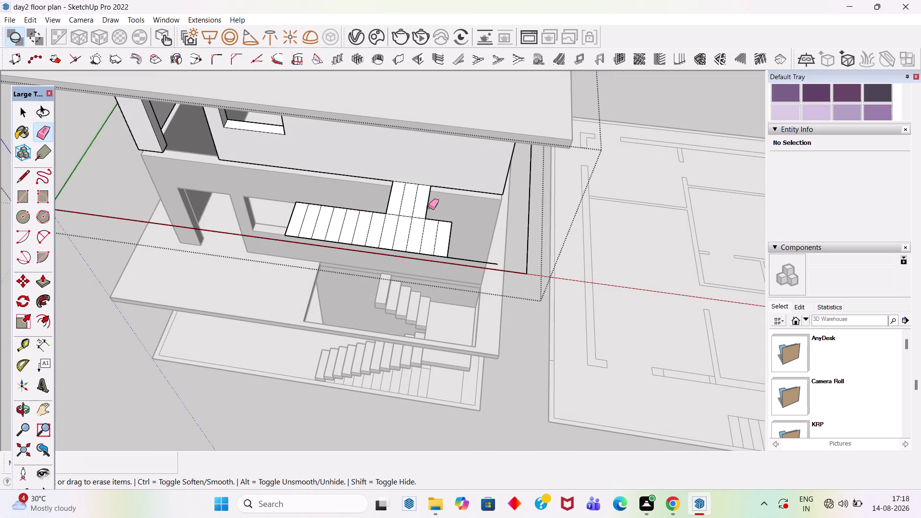
click(427, 207)
click(415, 203)
click(402, 201)
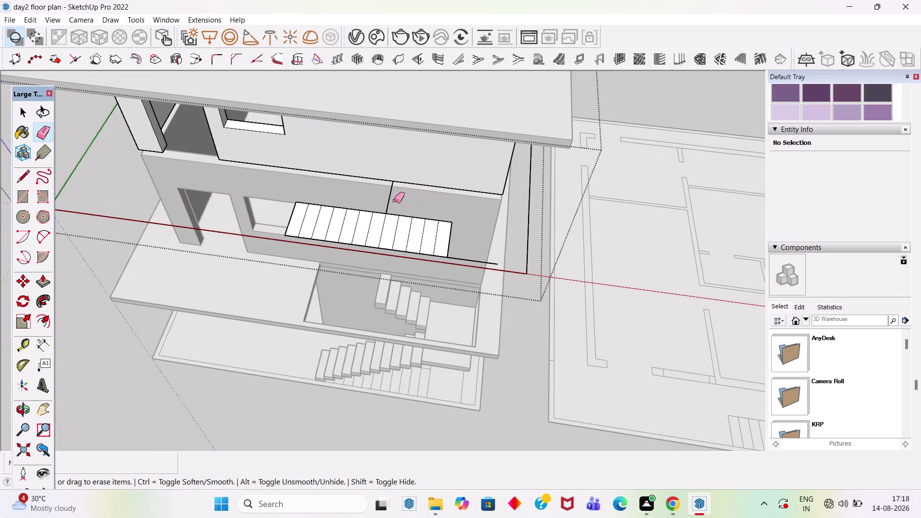
click(390, 199)
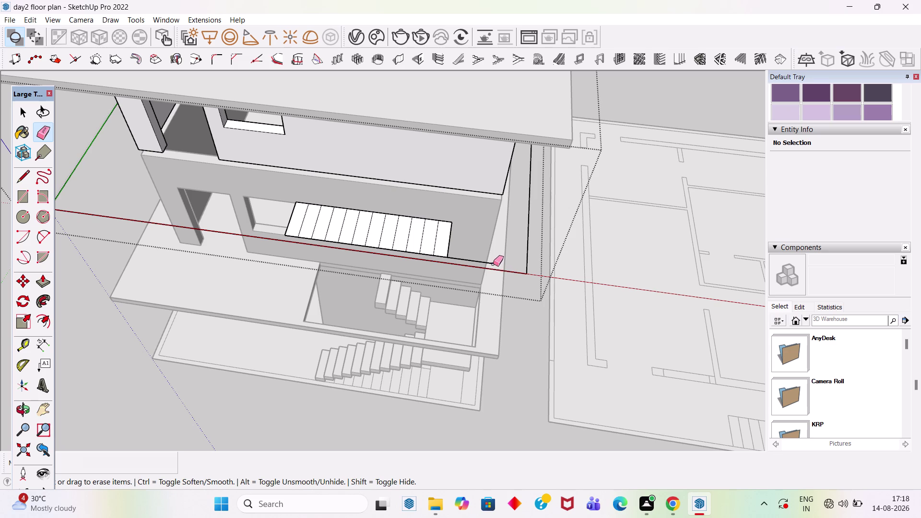
click(493, 264)
Drag-erase the remaining tread lines and remove leftover outline edges.
drag(447, 251, 292, 220)
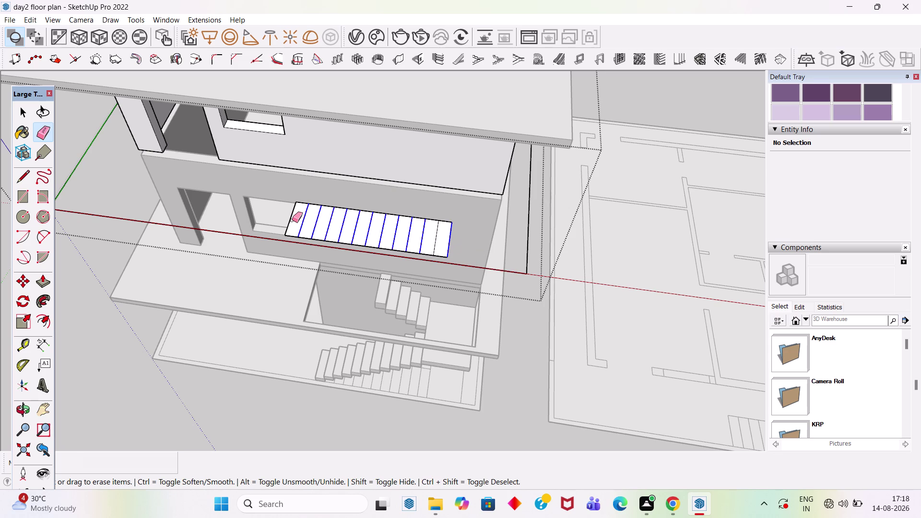
drag(292, 220, 291, 221)
click(348, 207)
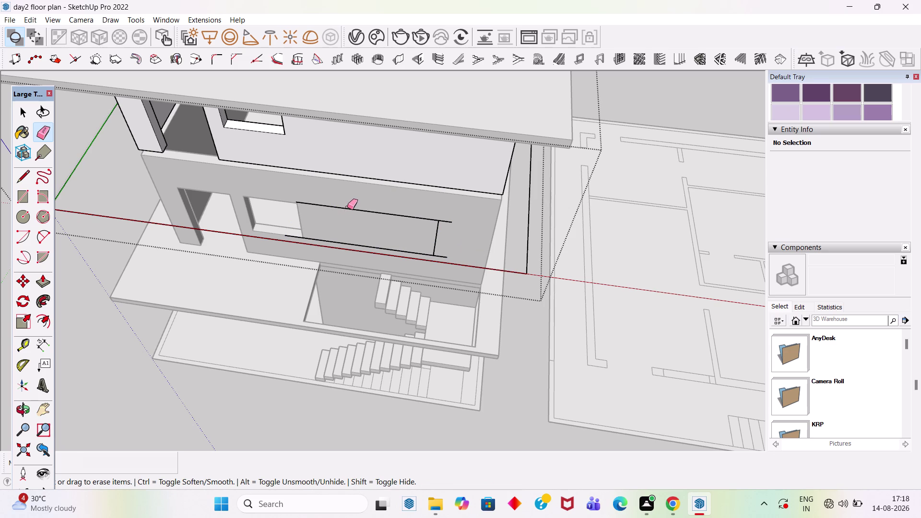
click(448, 222)
click(438, 220)
click(440, 256)
scroll(down, 3)
middle_drag(436, 268, 433, 144)
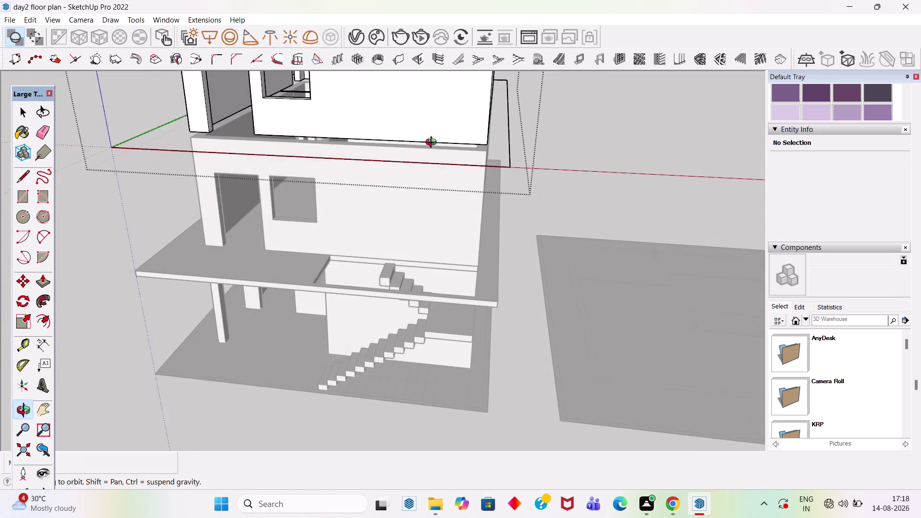
middle_drag(433, 144, 433, 143)
Return to the Select tool and close the group back to the whole model.
key(Escape)
key(Escape)
key(Escape)
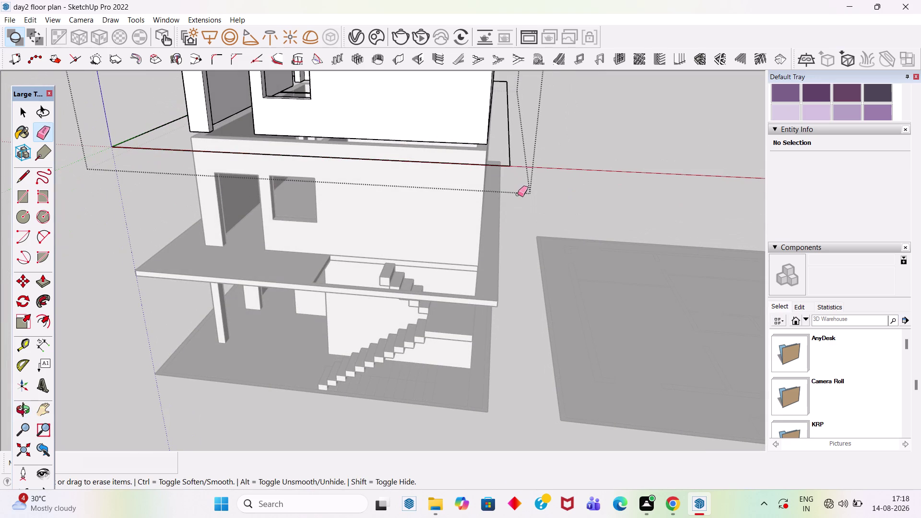
key(Escape)
key(space)
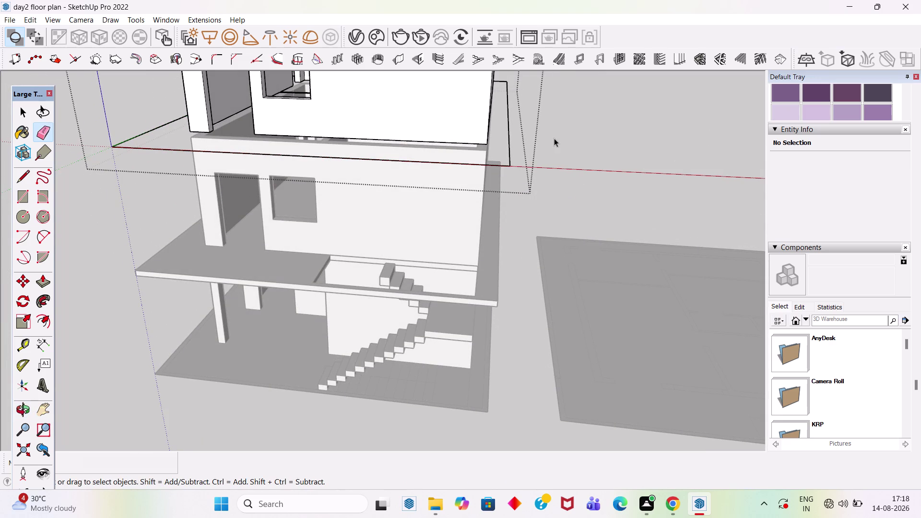
click(554, 138)
scroll(up, 3)
click(485, 341)
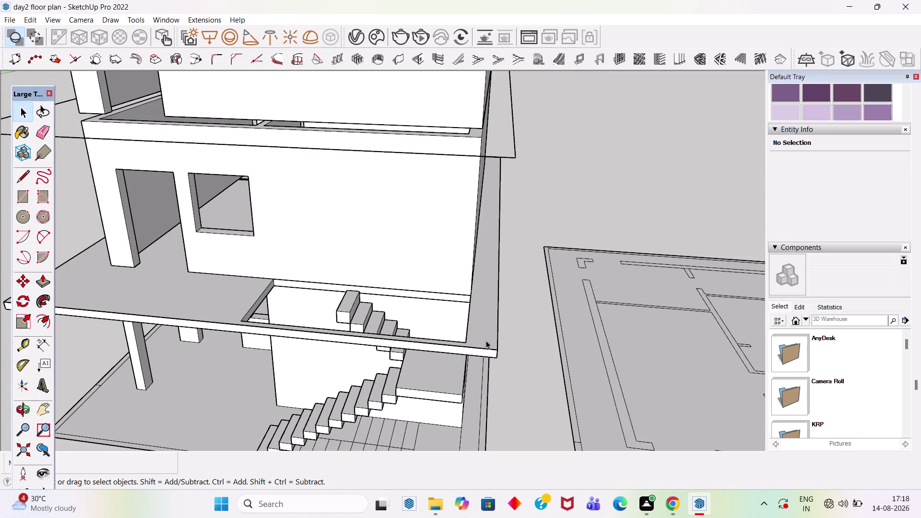
scroll(down, 3)
click(554, 226)
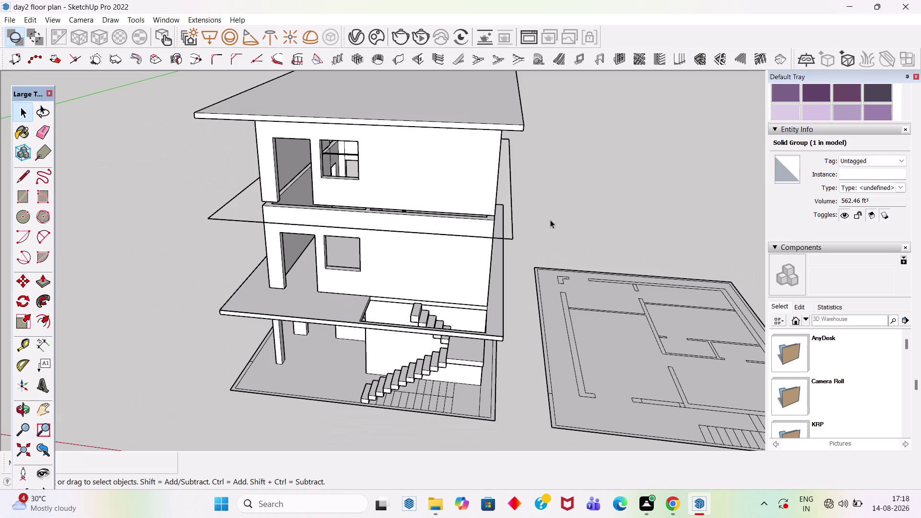
scroll(down, 3)
middle_drag(486, 313, 478, 157)
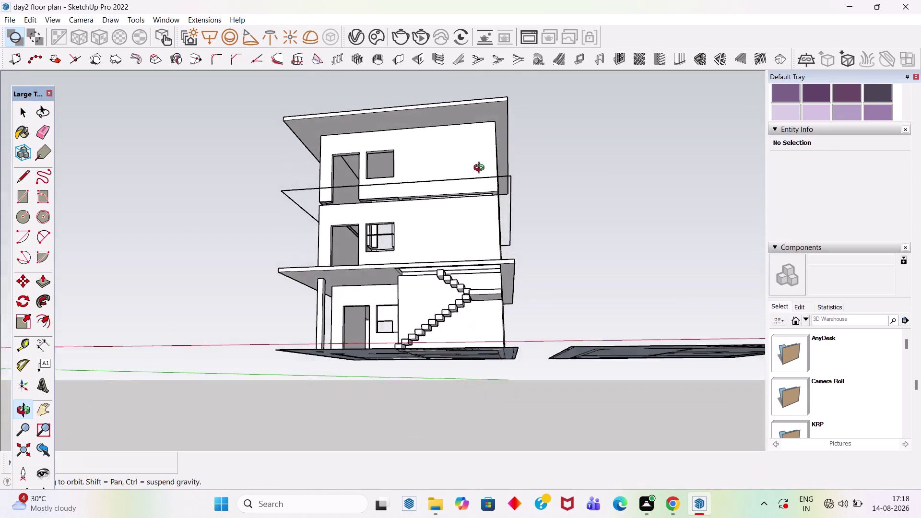
middle_drag(478, 158, 417, 326)
scroll(up, 3)
scroll(up, 3)
scroll(down, 3)
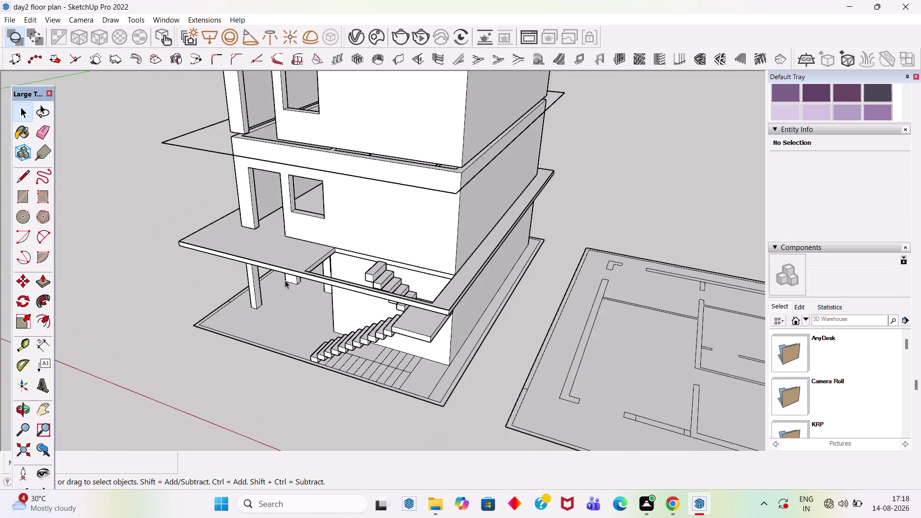
scroll(down, 3)
middle_drag(395, 315, 374, 410)
scroll(up, 3)
scroll(up, 3)
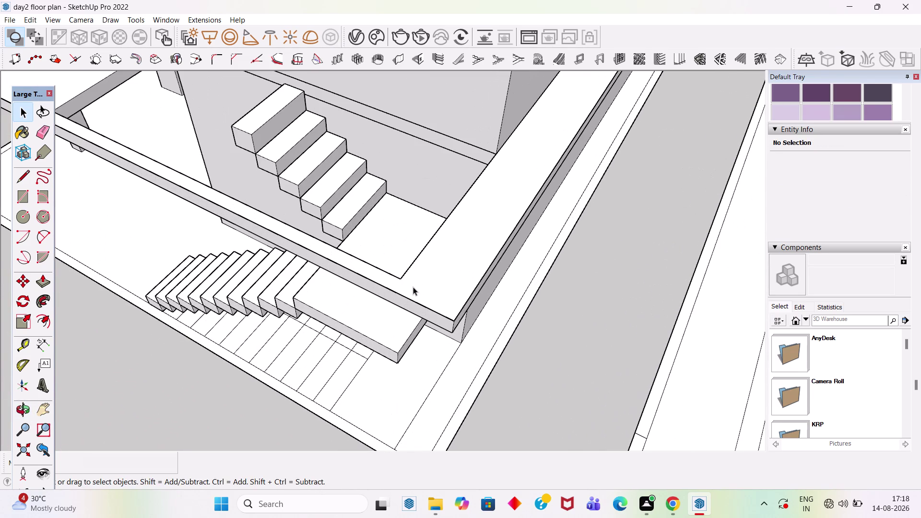
scroll(up, 3)
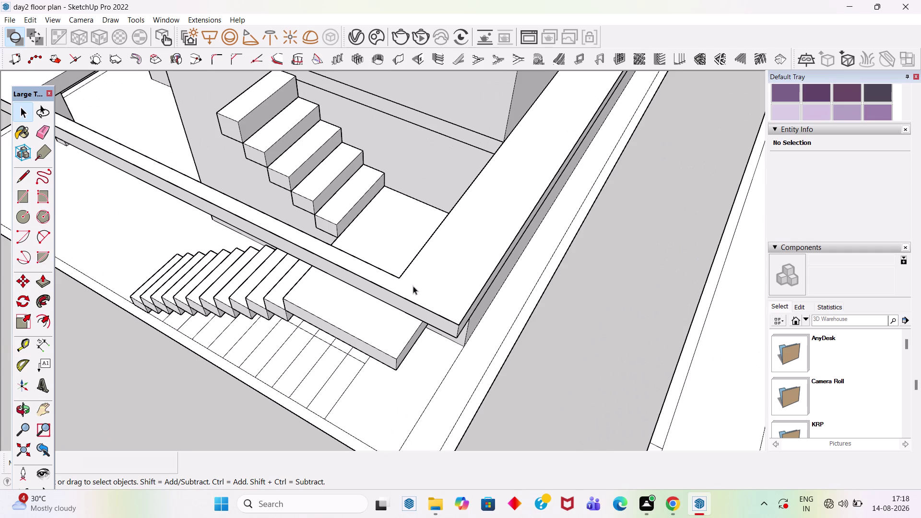
scroll(down, 3)
middle_drag(431, 311, 439, 184)
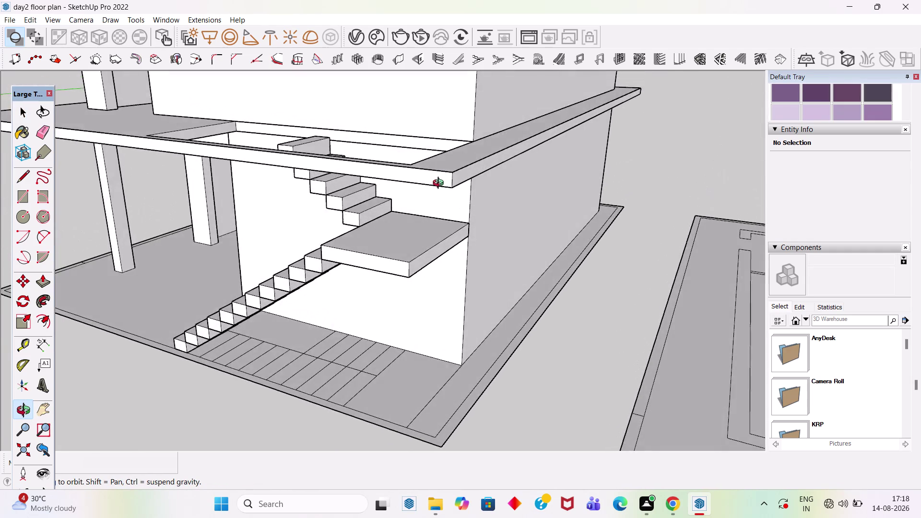
middle_drag(439, 185, 511, 306)
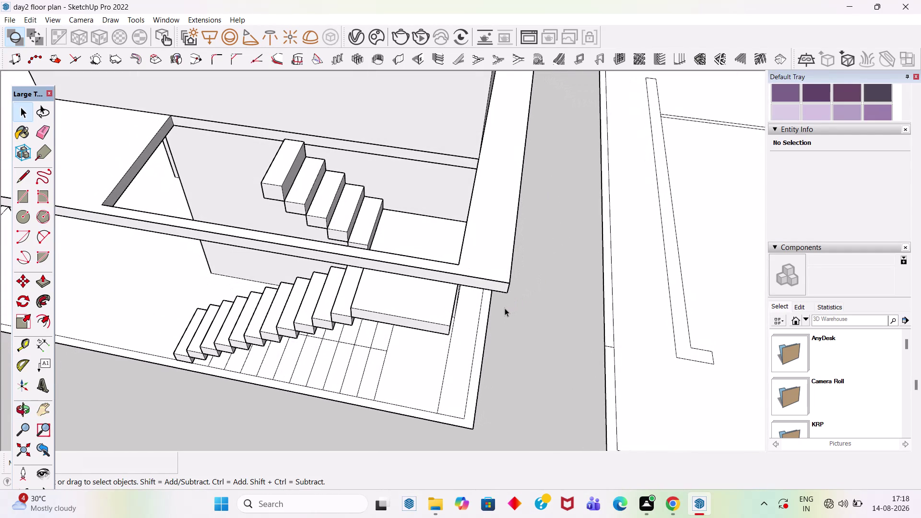
middle_drag(482, 341, 472, 176)
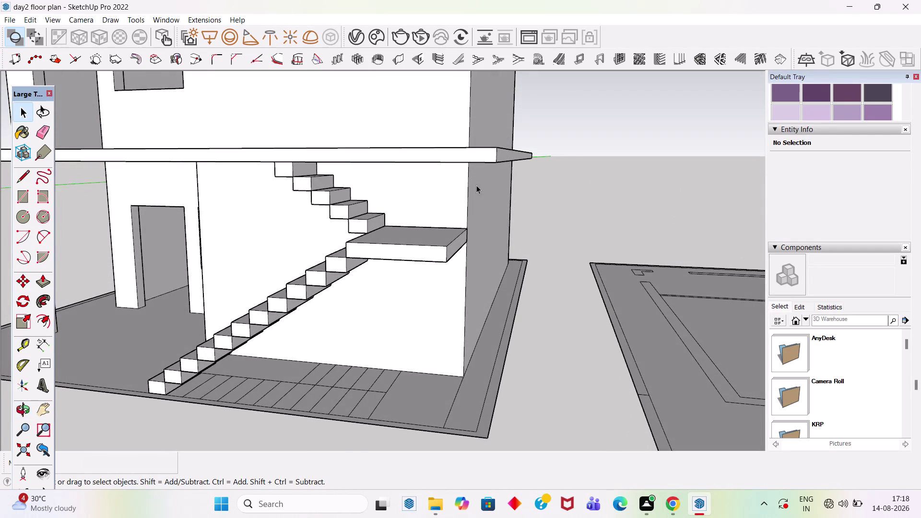
scroll(down, 3)
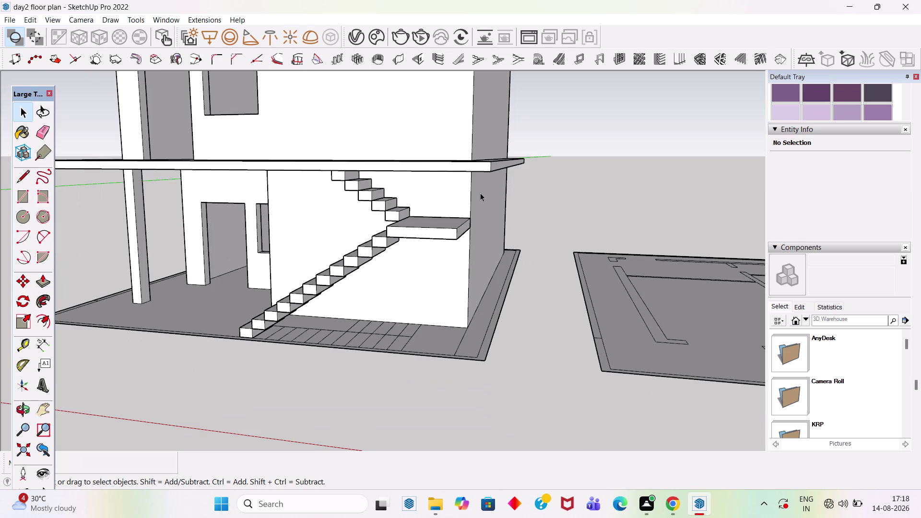